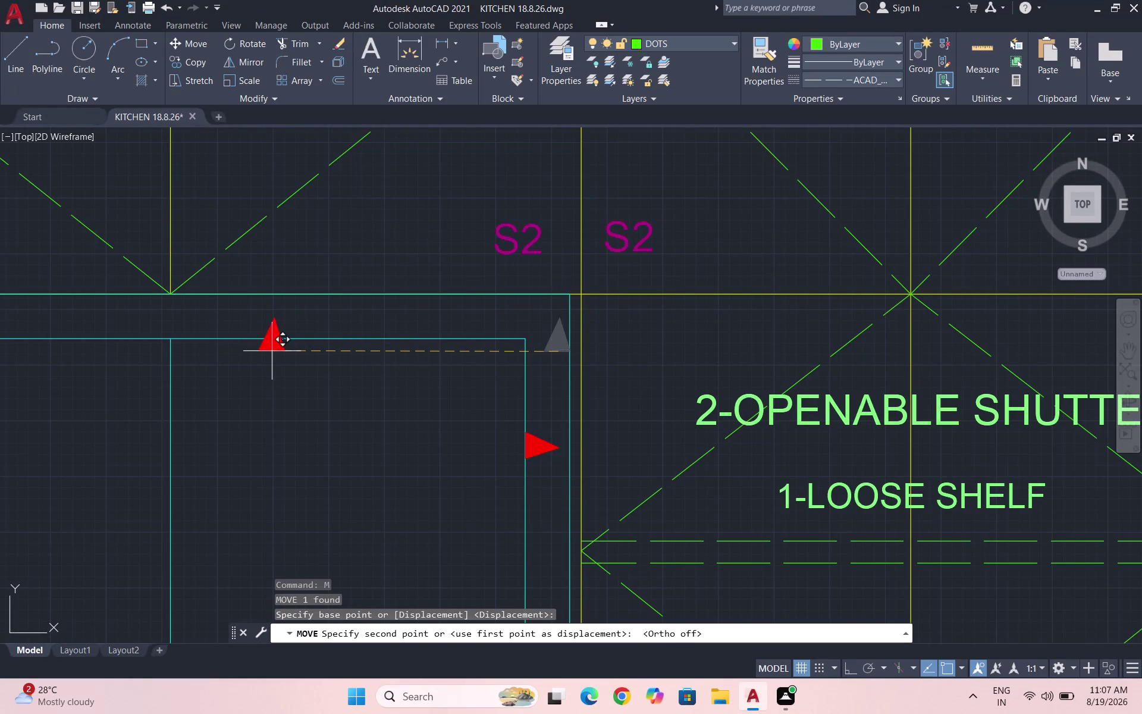
Set the red triangle onto the opening's top edge and save the drawing.
scroll(up, 3)
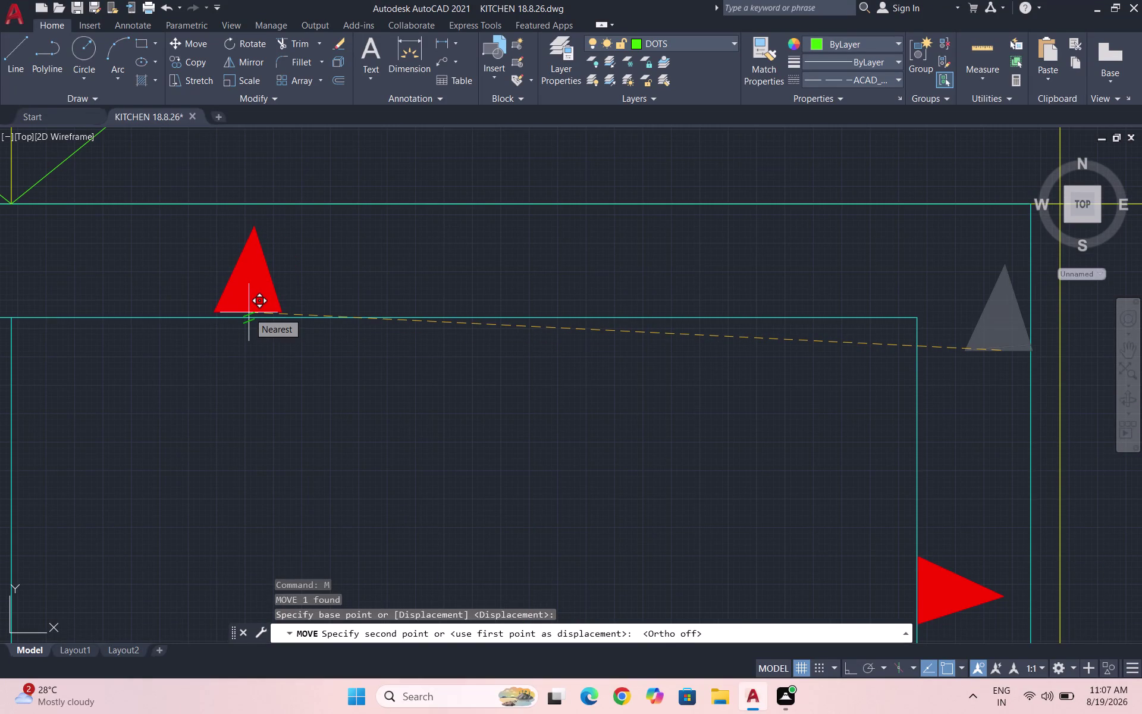
click(249, 312)
scroll(down, 3)
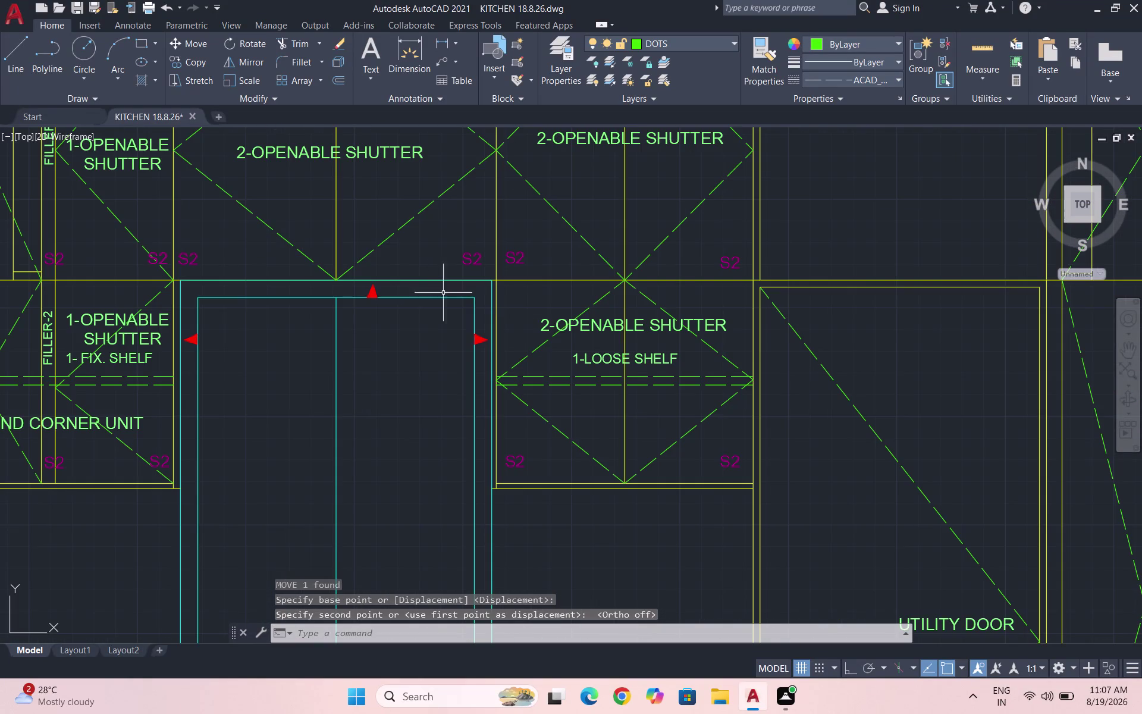
key(Escape)
key(ctrl+s)
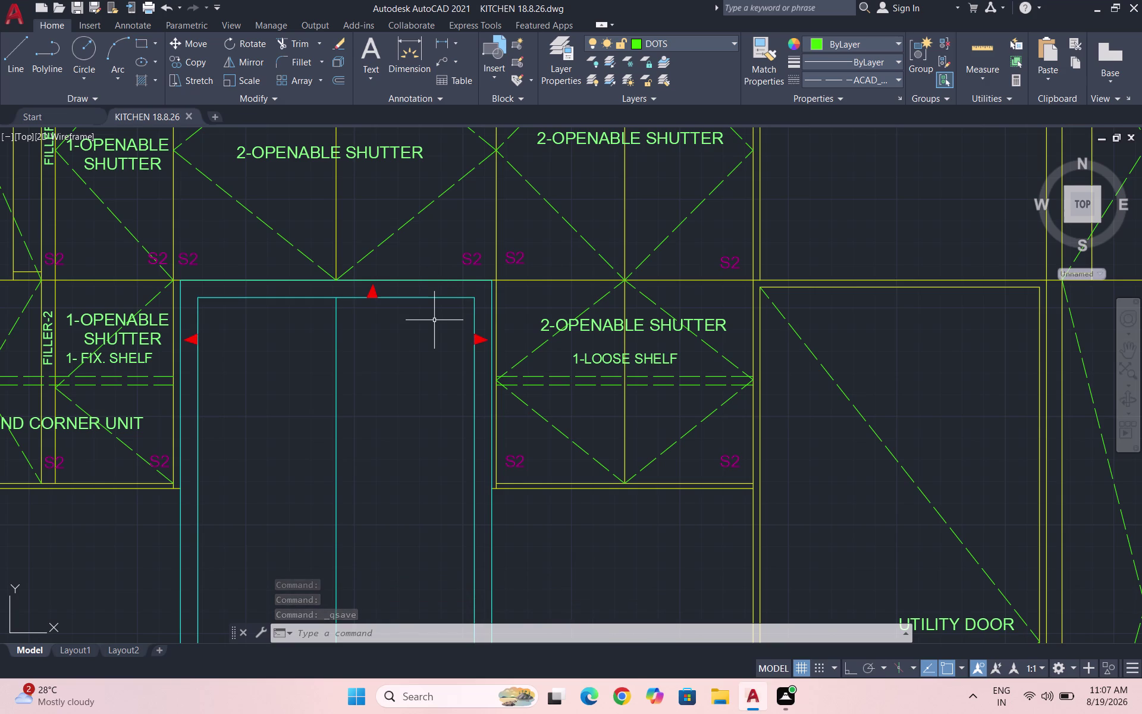
Copy the side triangle onto the upper and lower shutters' right edges.
scroll(up, 3)
scroll(up, 3)
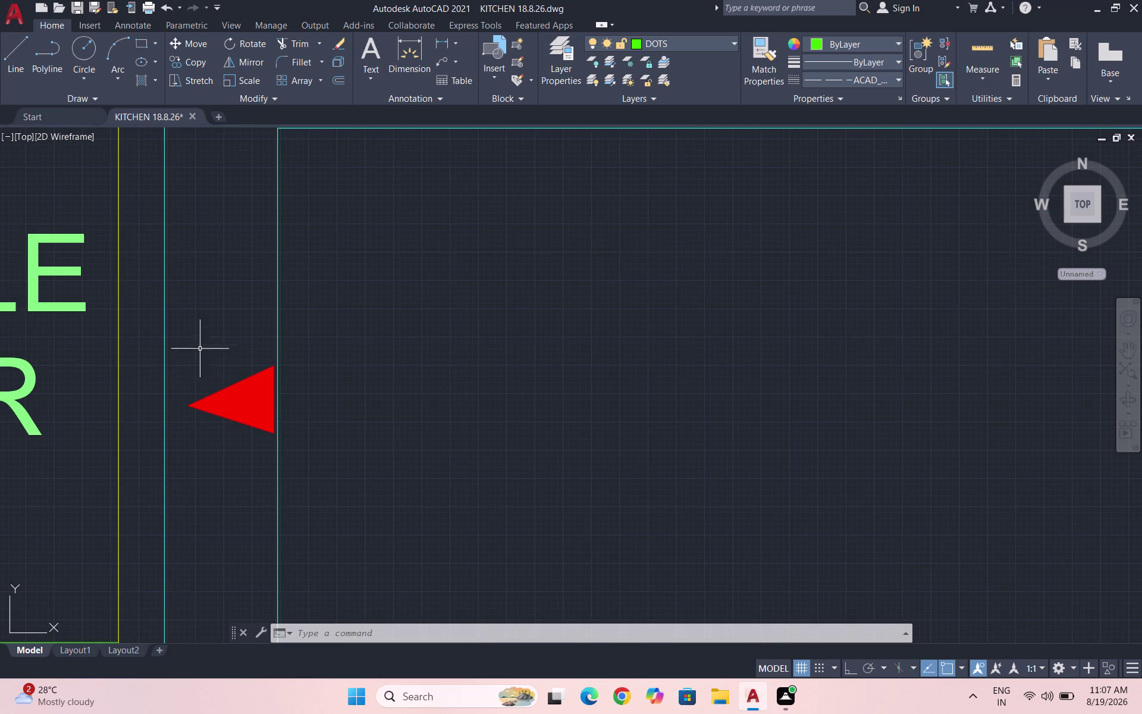
drag(258, 453, 242, 440)
click(232, 331)
text(CO)
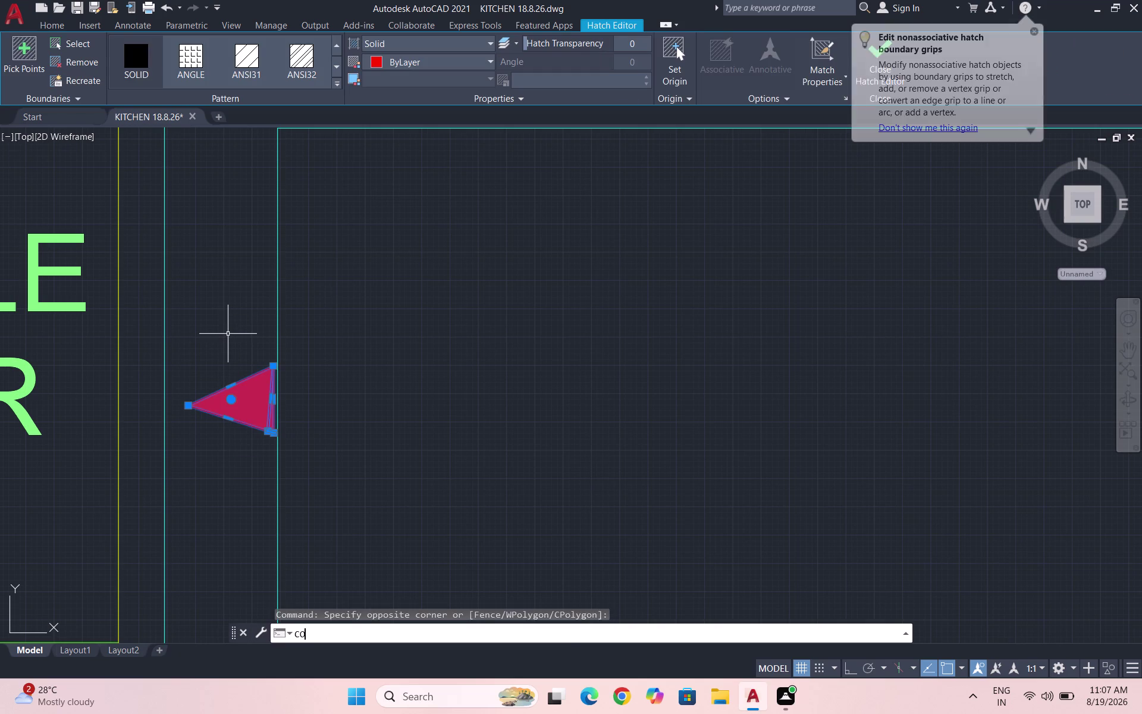
key(Return)
click(262, 370)
scroll(down, 3)
scroll(down, 3)
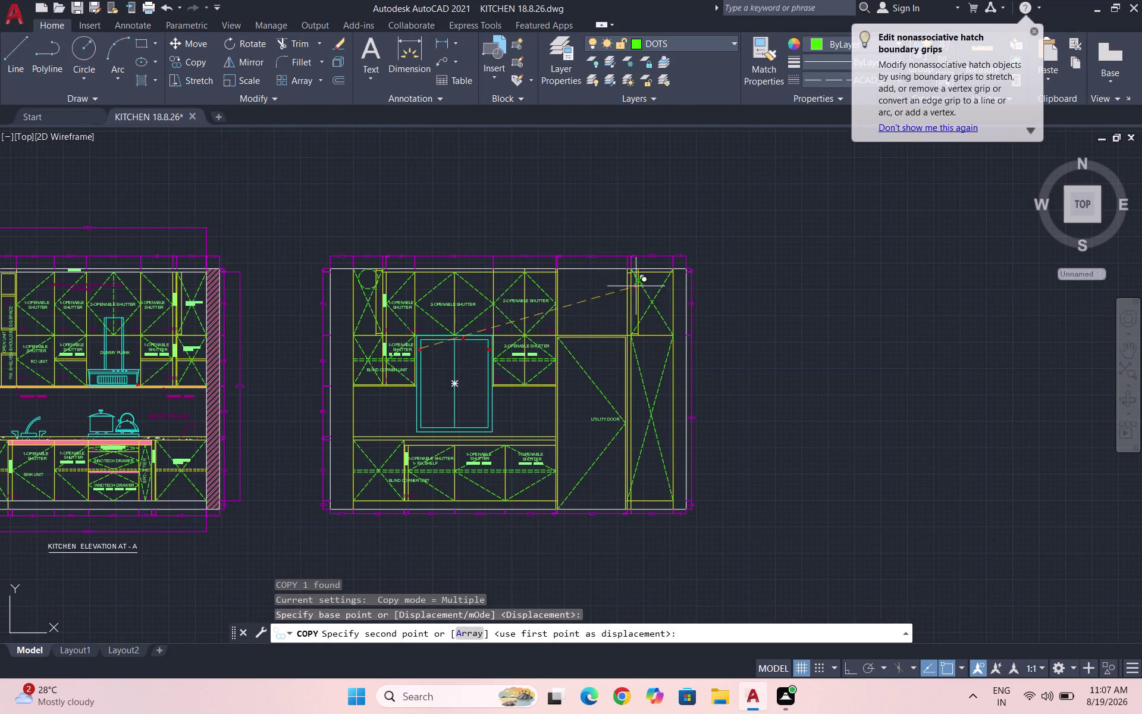
scroll(up, 3)
scroll(up, 3)
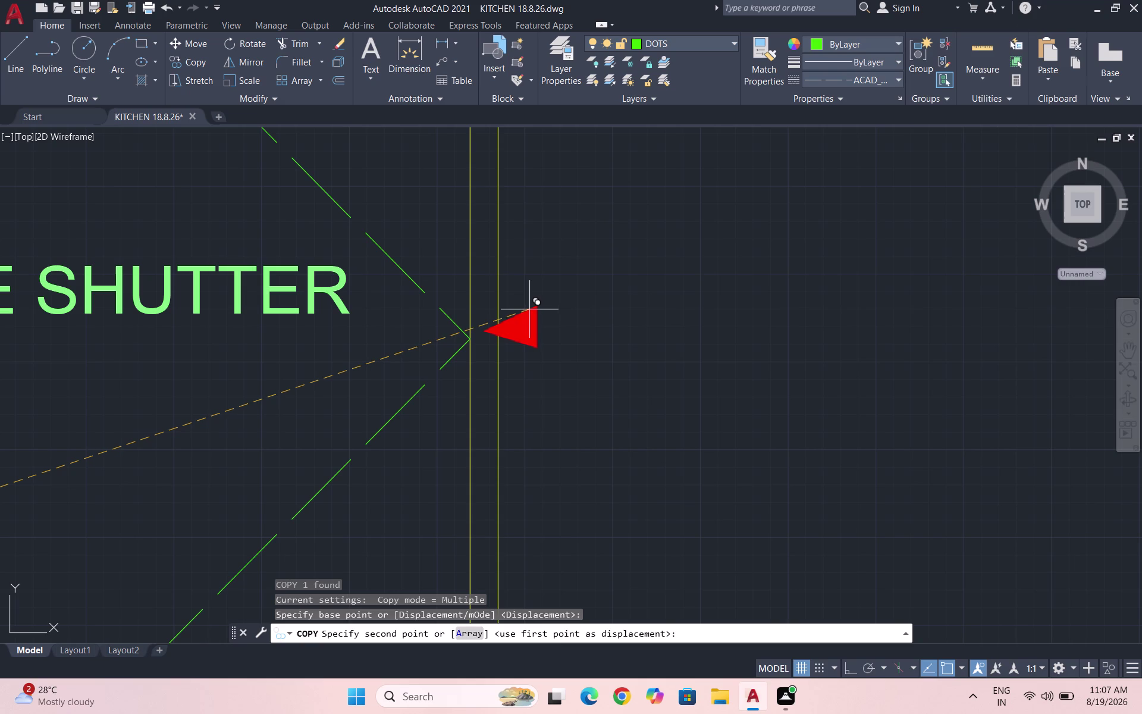
scroll(up, 3)
scroll(down, 3)
scroll(down, 3)
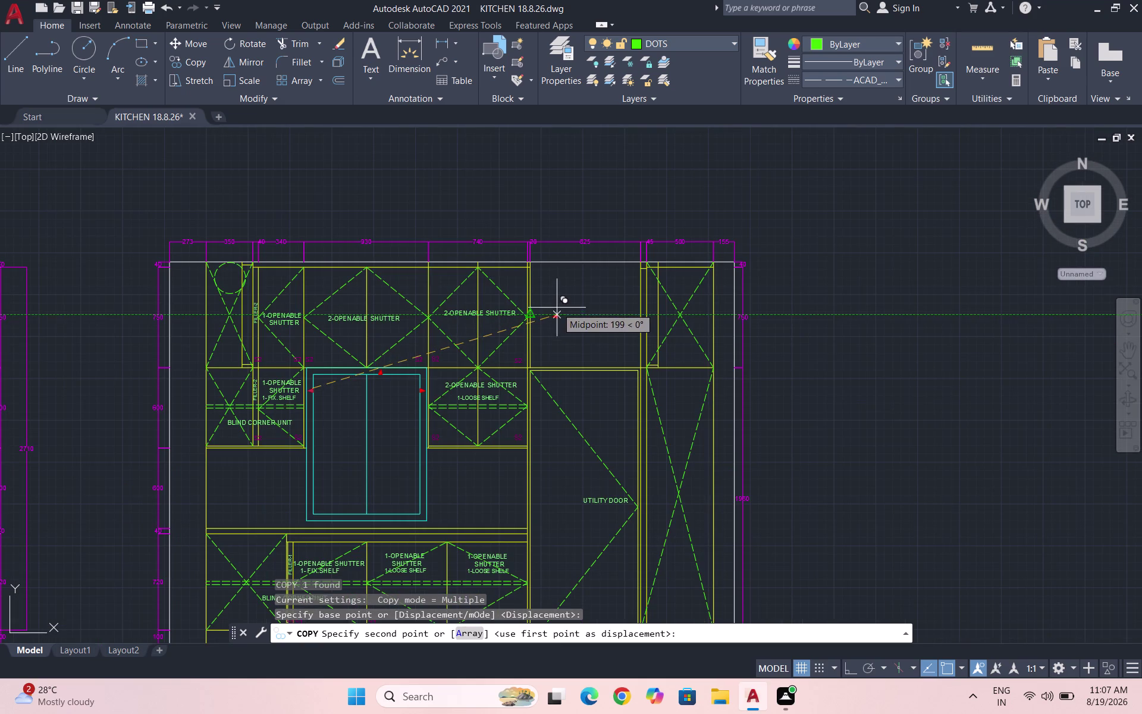
scroll(up, 3)
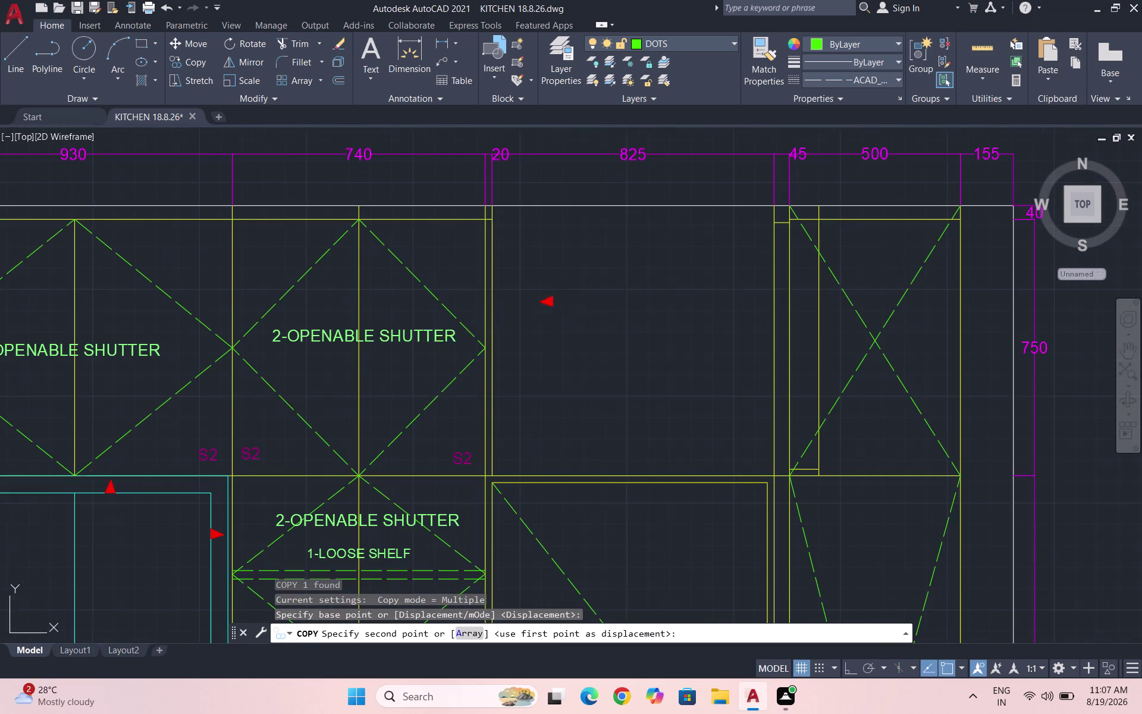
scroll(up, 3)
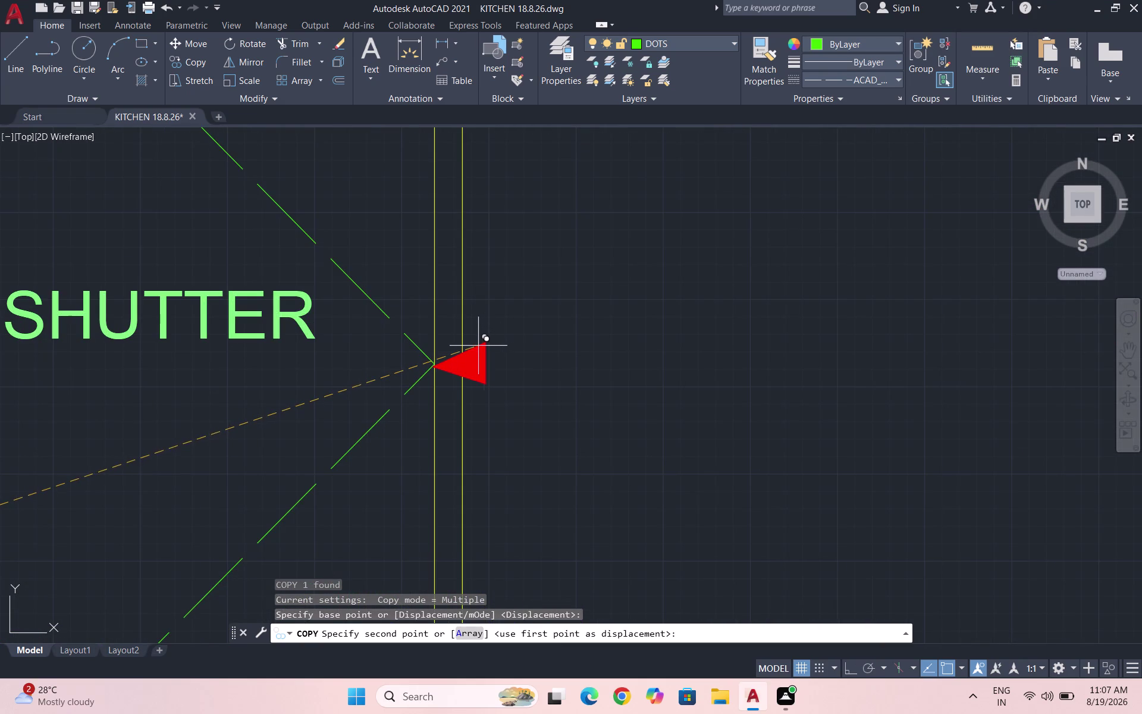
click(481, 343)
scroll(down, 3)
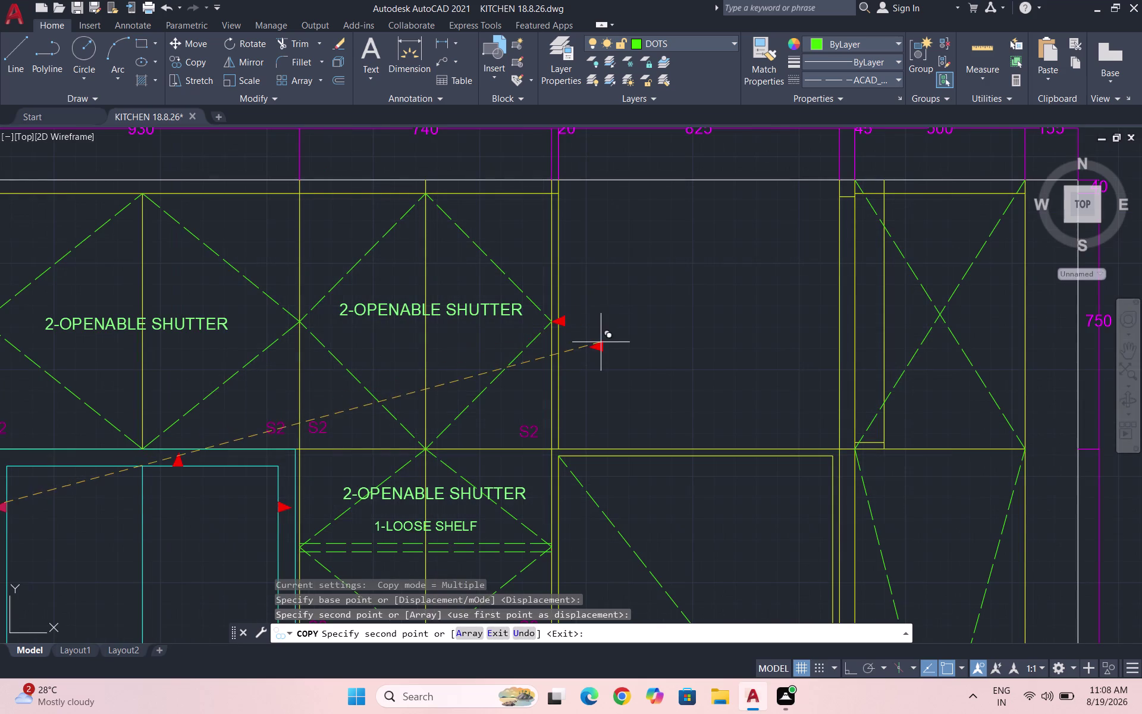
scroll(down, 3)
scroll(down, 3)
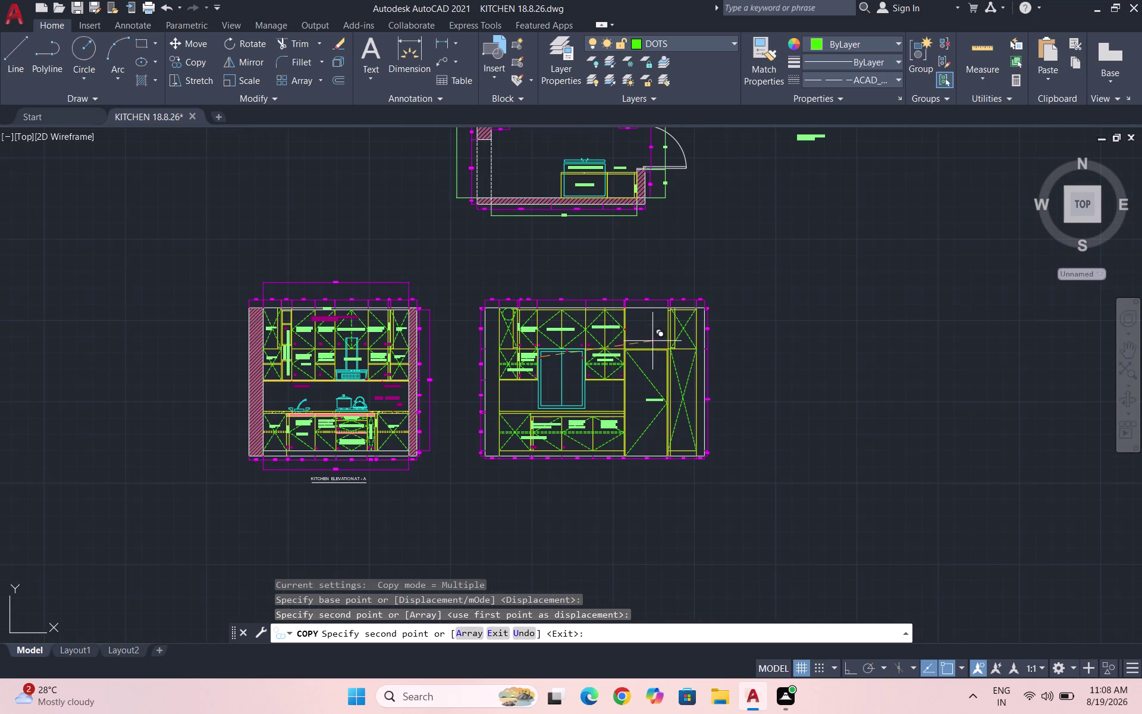
scroll(up, 3)
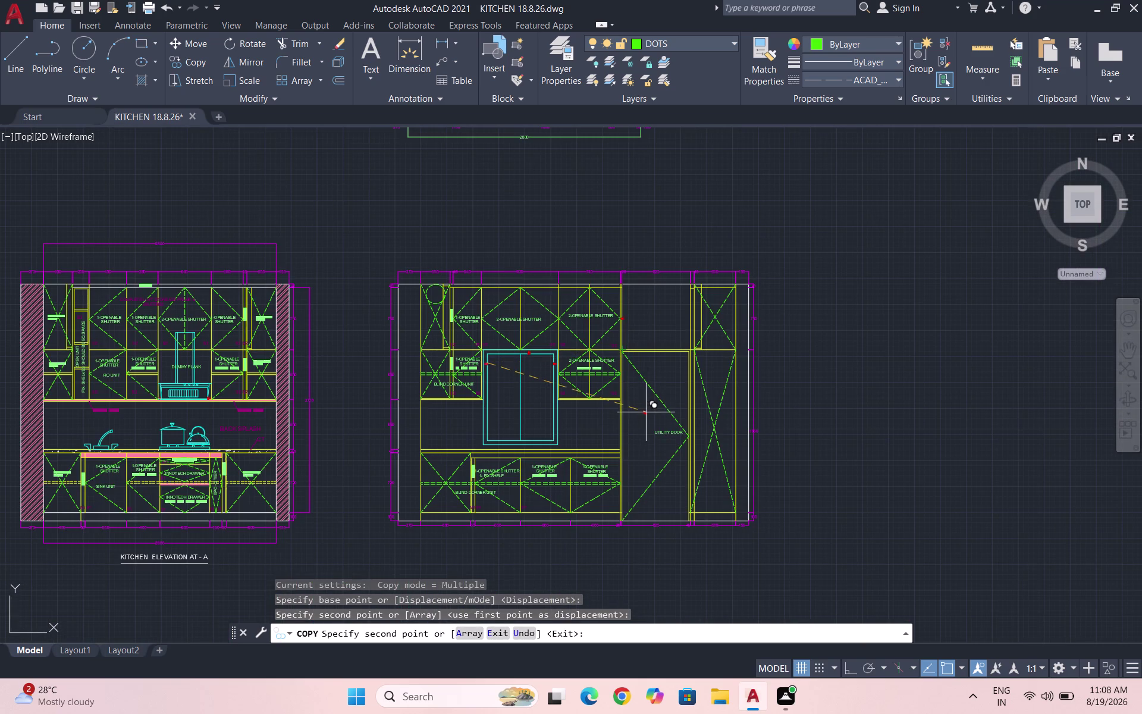
scroll(up, 3)
scroll(up, 3)
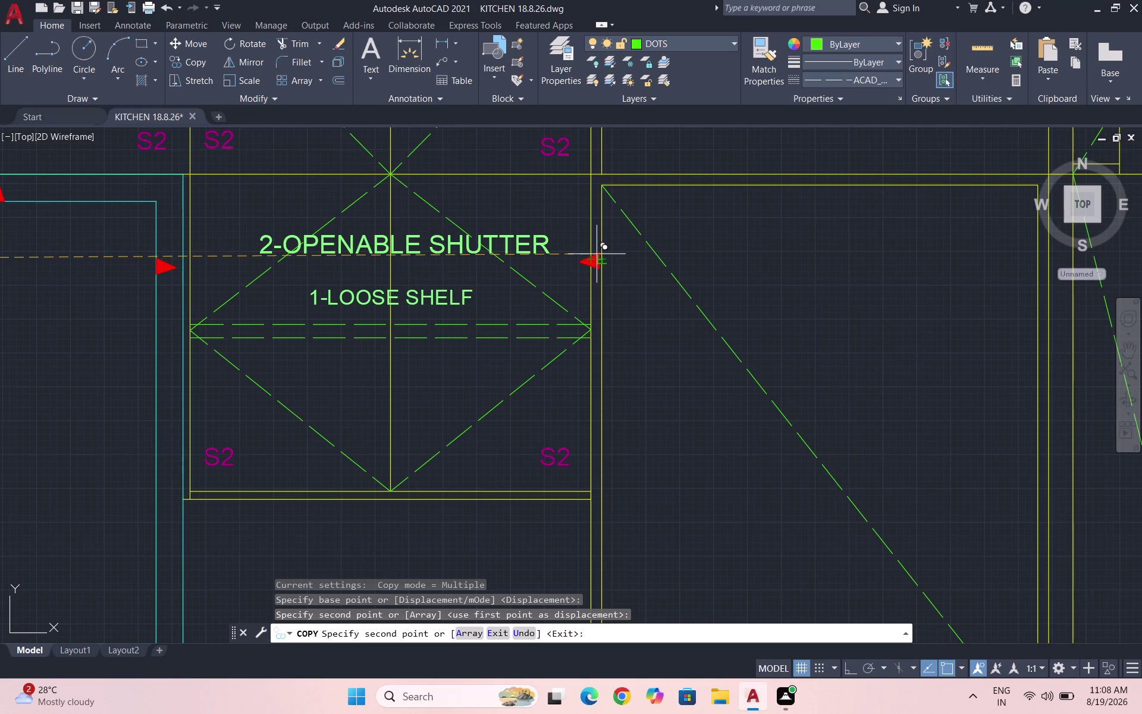
scroll(up, 3)
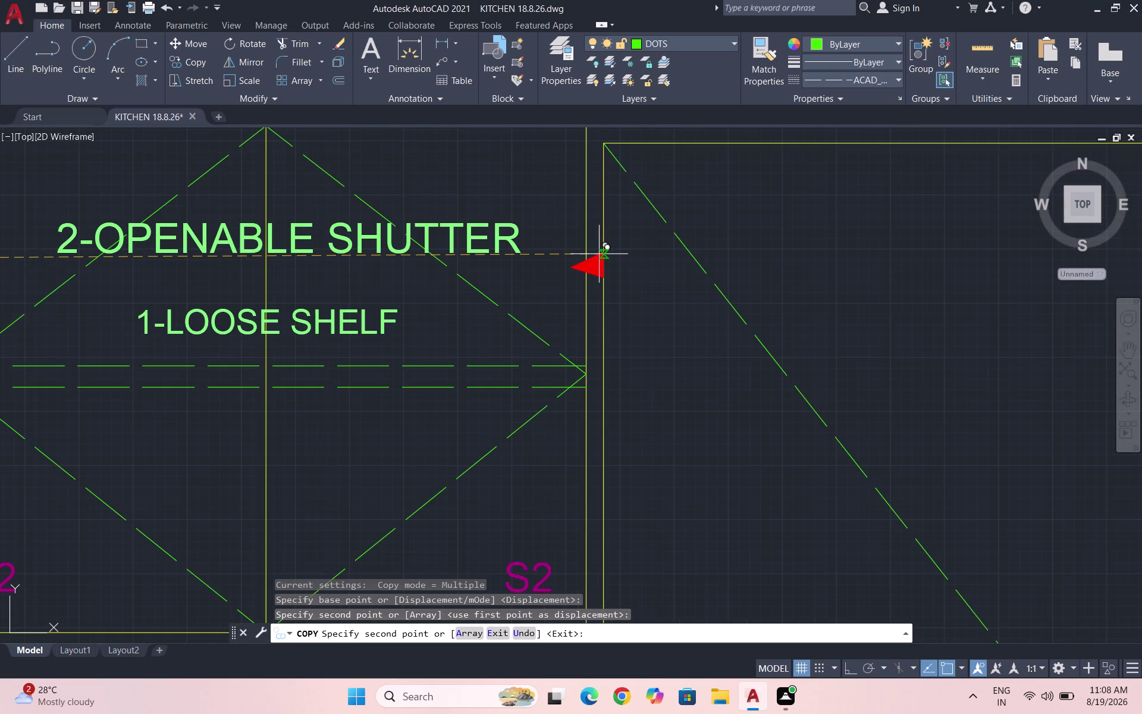
click(599, 254)
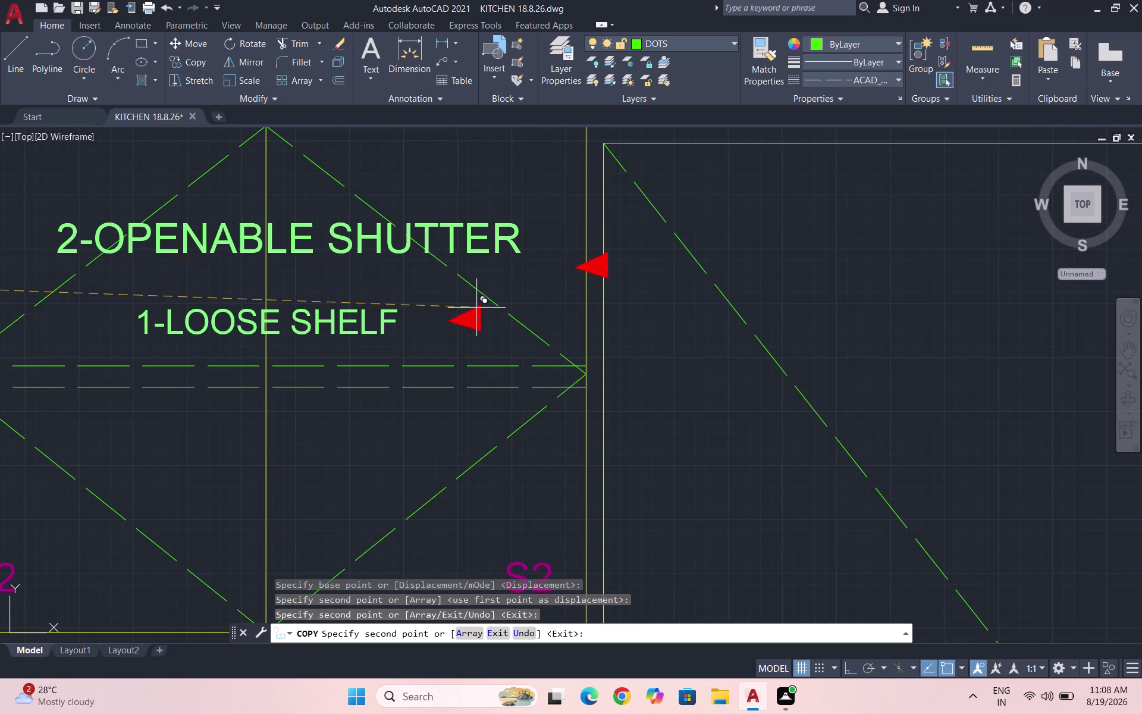
key(Escape)
Move the newly placed triangle closer to the cabinet edge.
scroll(up, 3)
drag(521, 293, 512, 293)
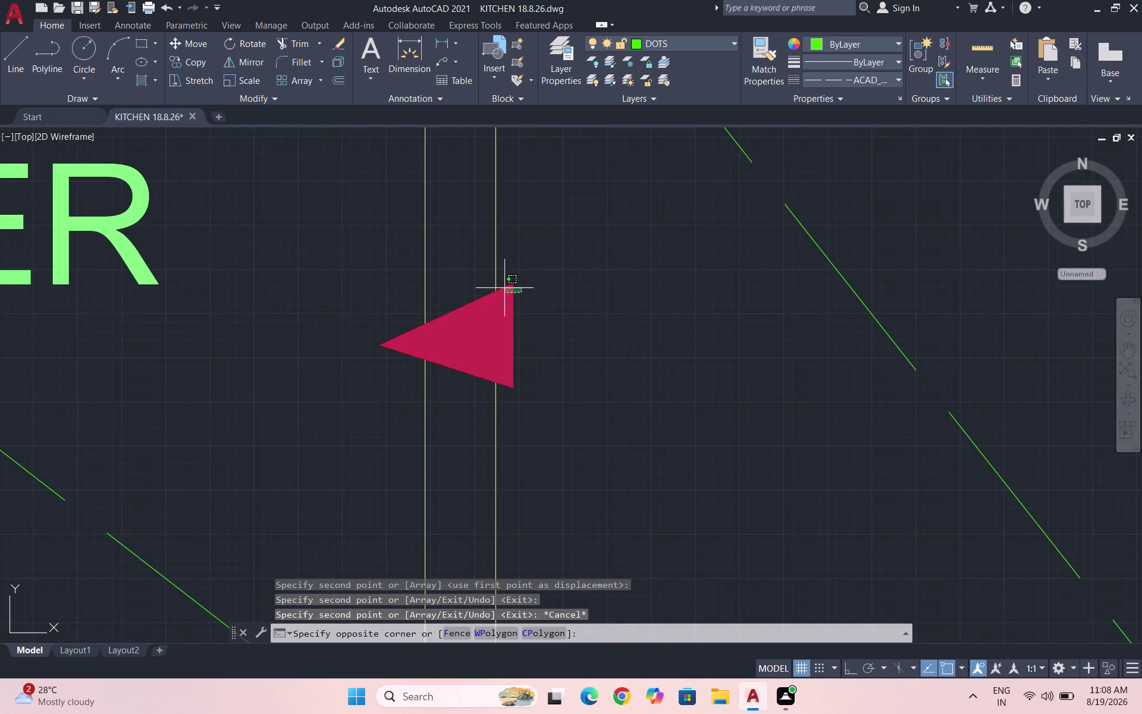
click(503, 286)
key(m)
key(Return)
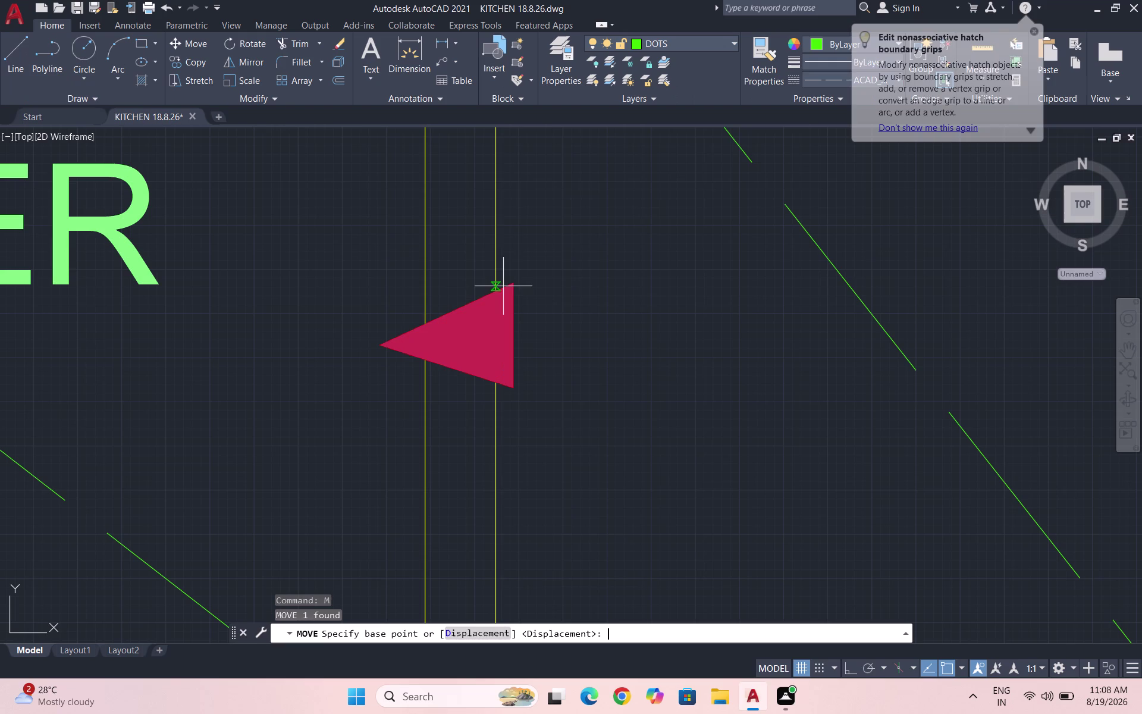
click(516, 283)
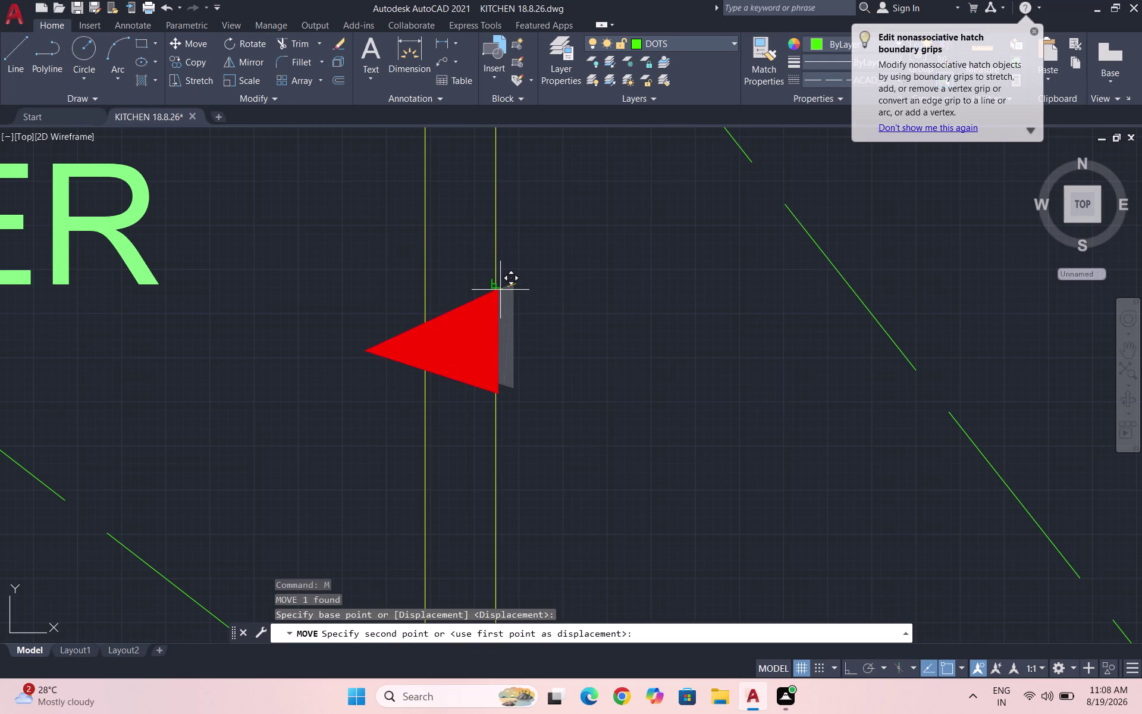
click(496, 288)
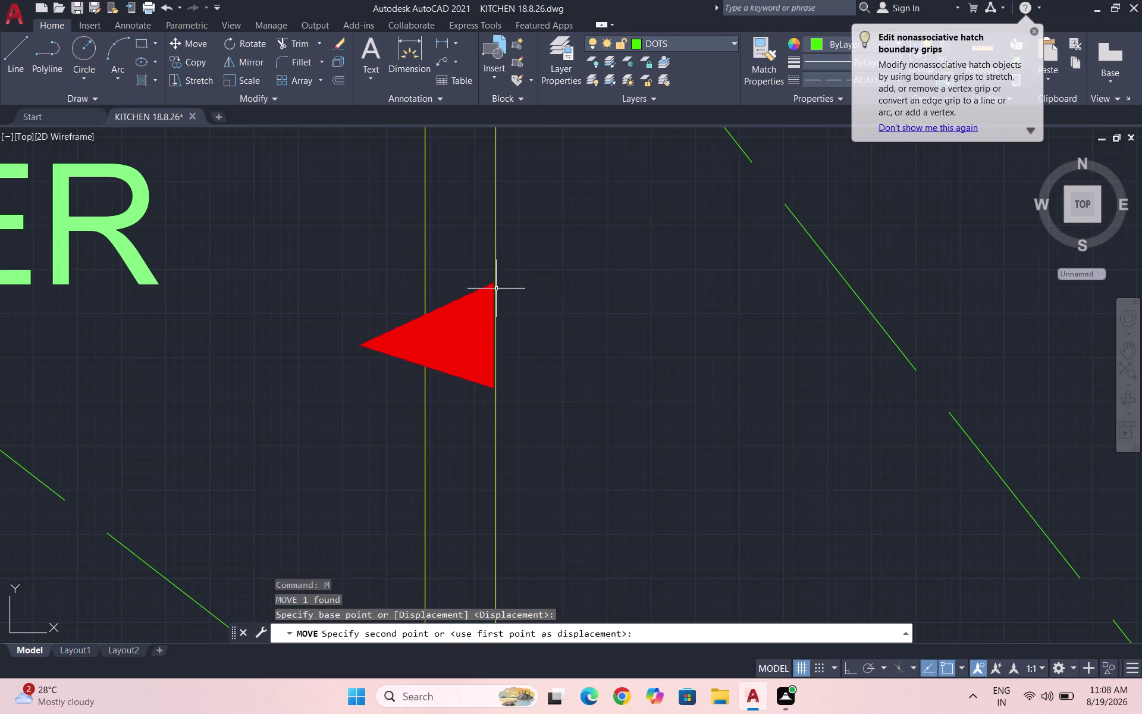
Snap the triangle flush onto the cabinet edge and save the drawing.
scroll(down, 3)
scroll(up, 3)
scroll(up, 3)
drag(510, 298, 494, 298)
click(439, 294)
key(m)
key(Return)
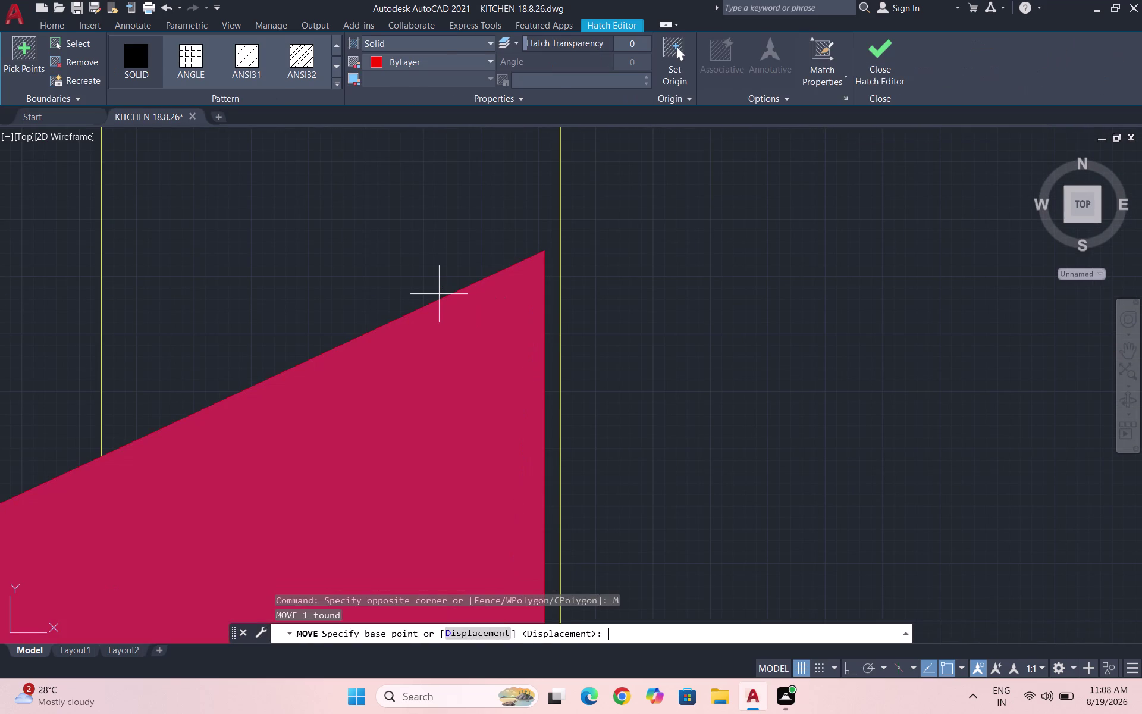
click(542, 251)
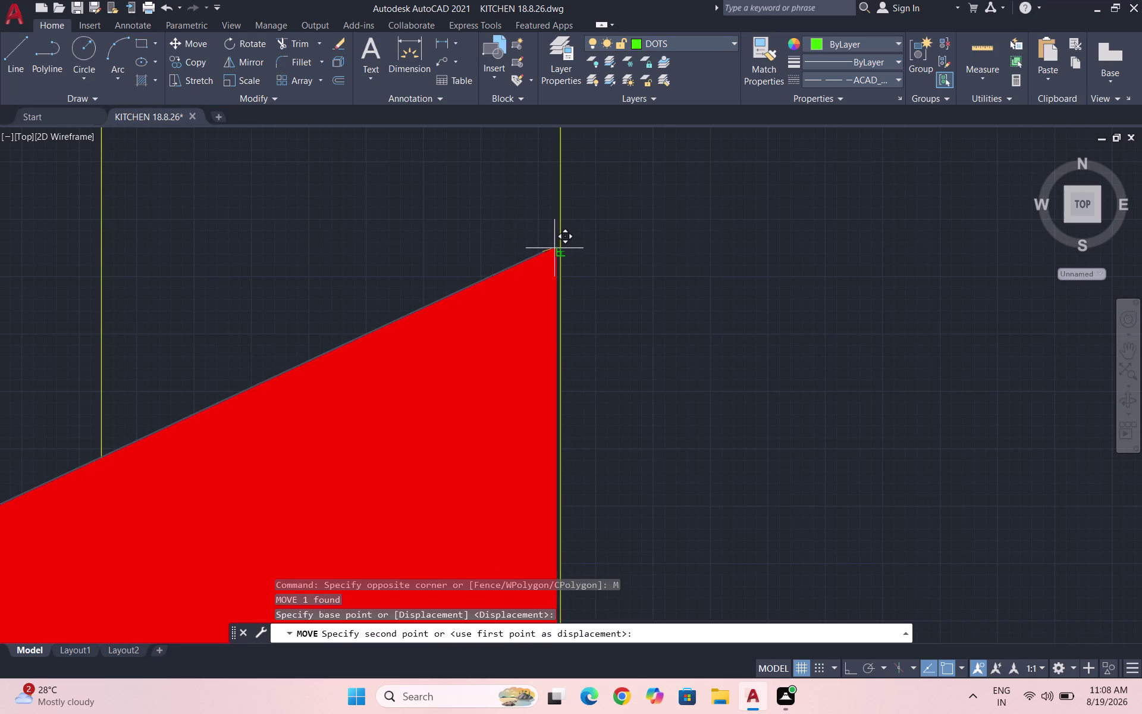
click(558, 248)
scroll(down, 3)
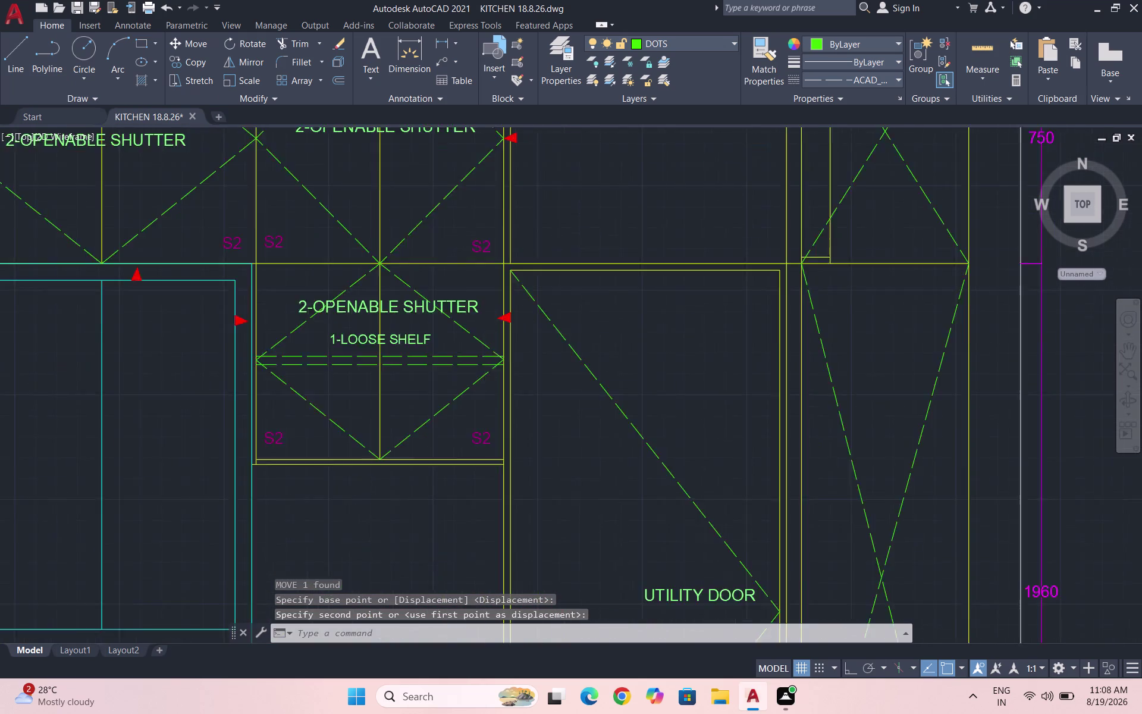
scroll(down, 3)
key(Escape)
key(ctrl+s)
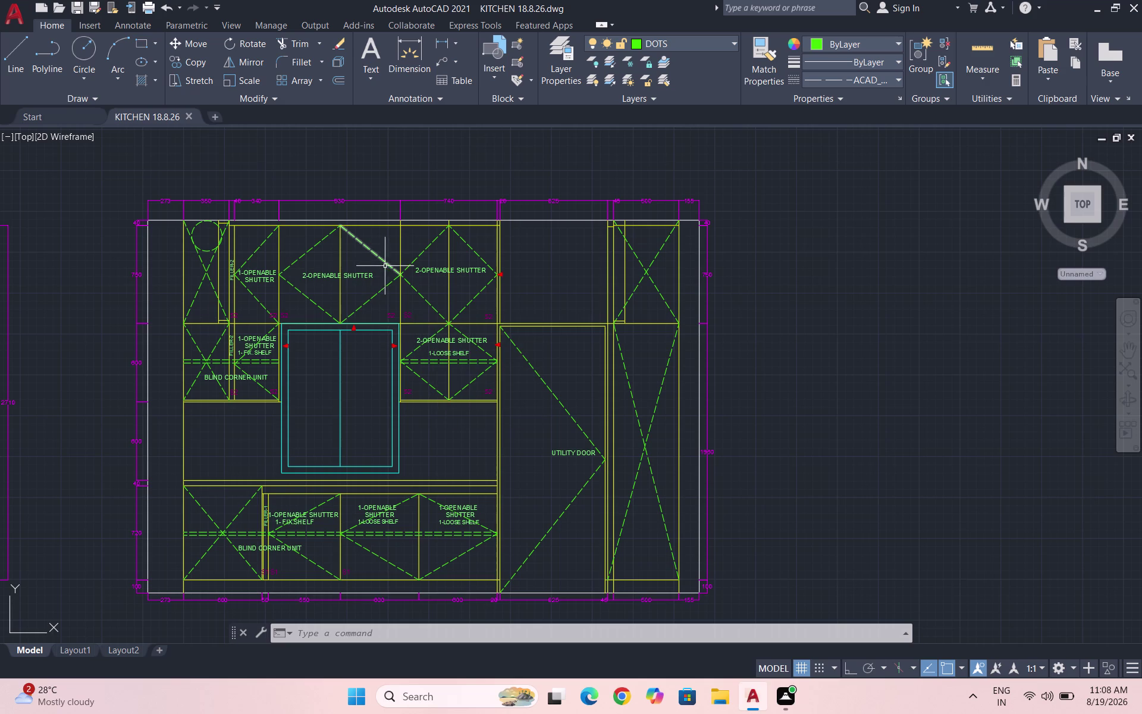
Trim a portion of the upper shutter's top edge line, then end TRIM.
scroll(up, 3)
scroll(down, 3)
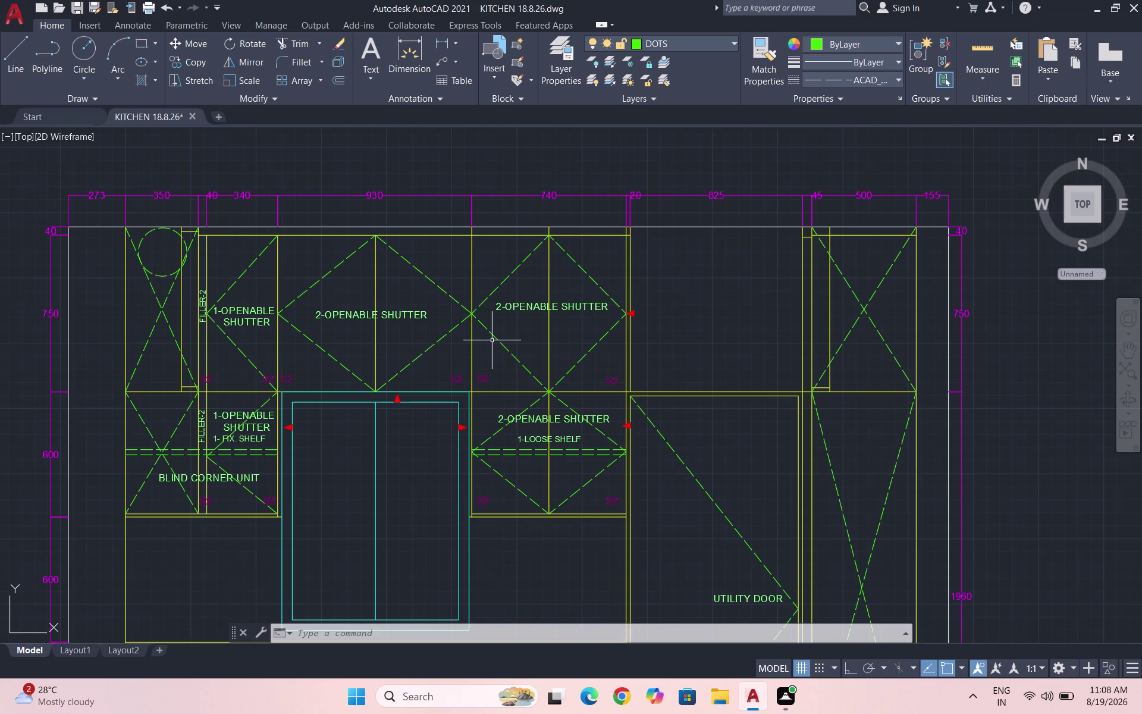
key(t)
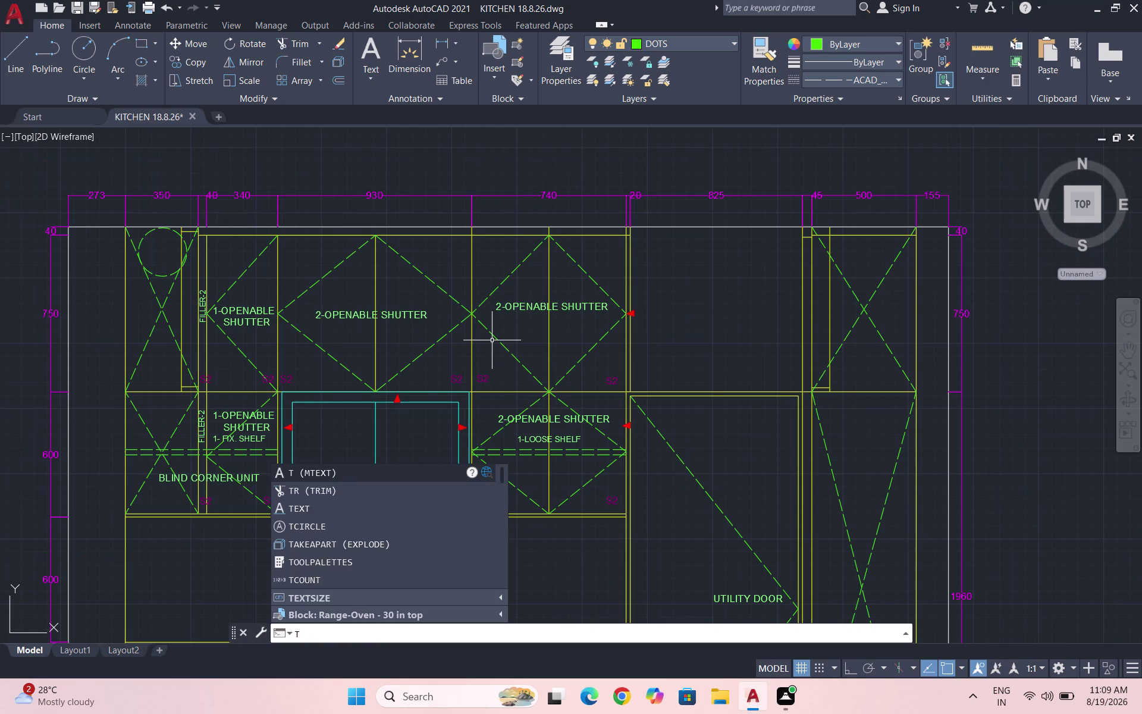
key(r)
key(Return)
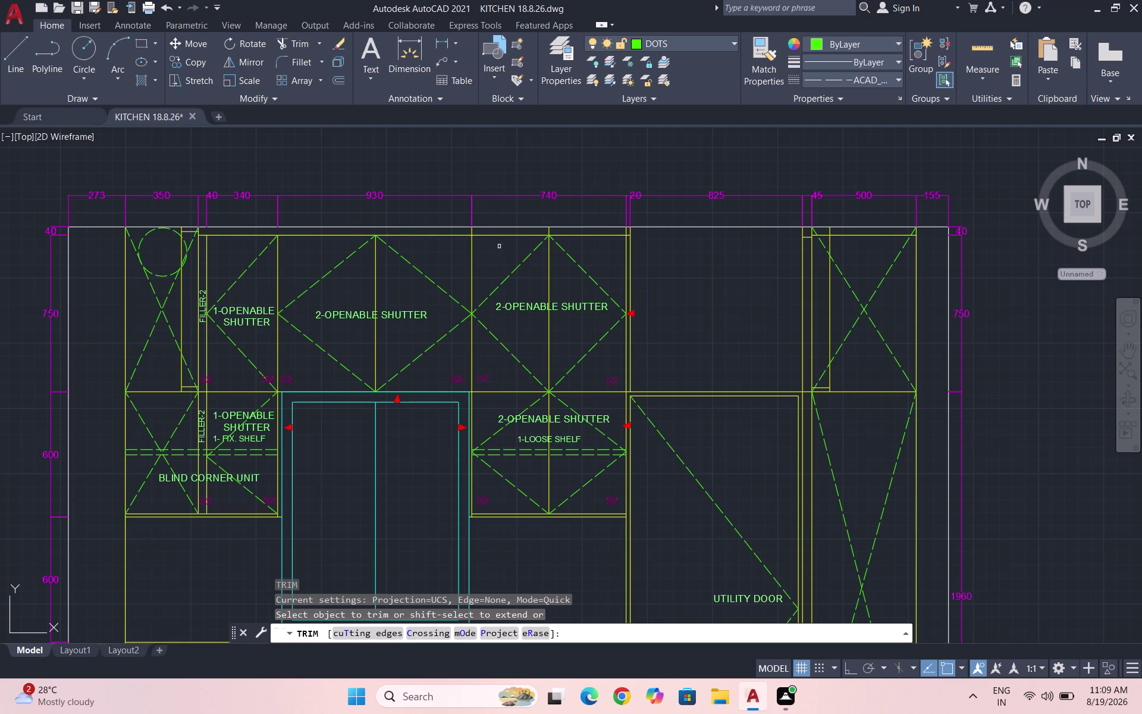
scroll(up, 3)
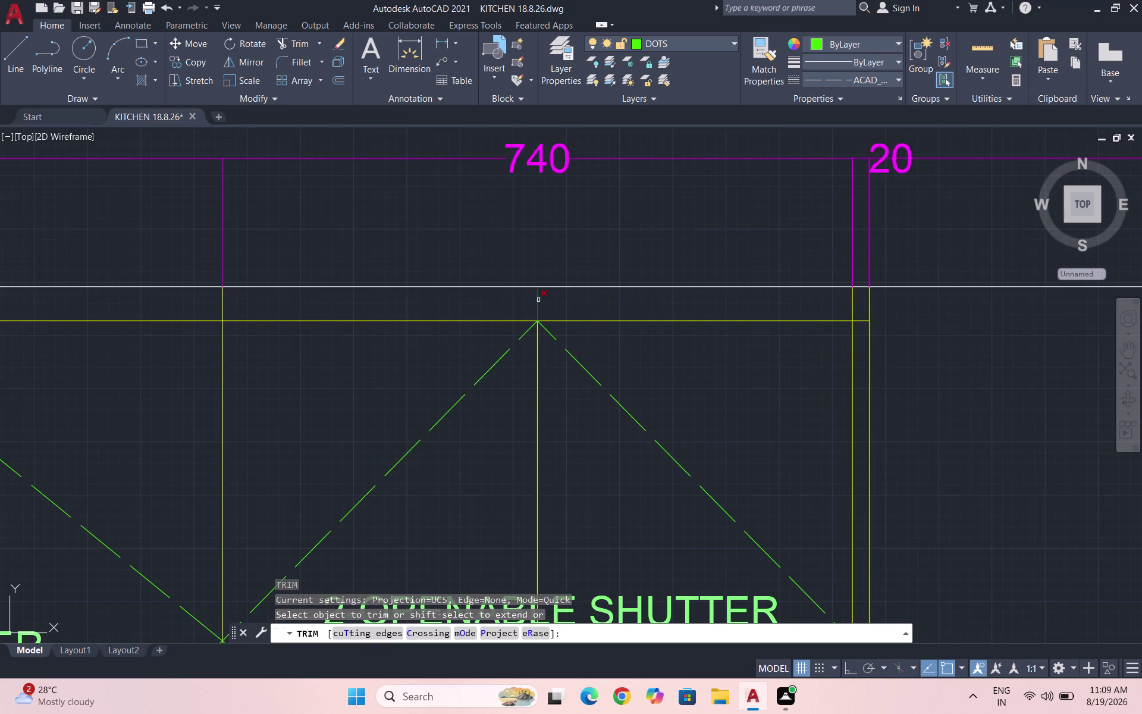
click(537, 300)
scroll(down, 3)
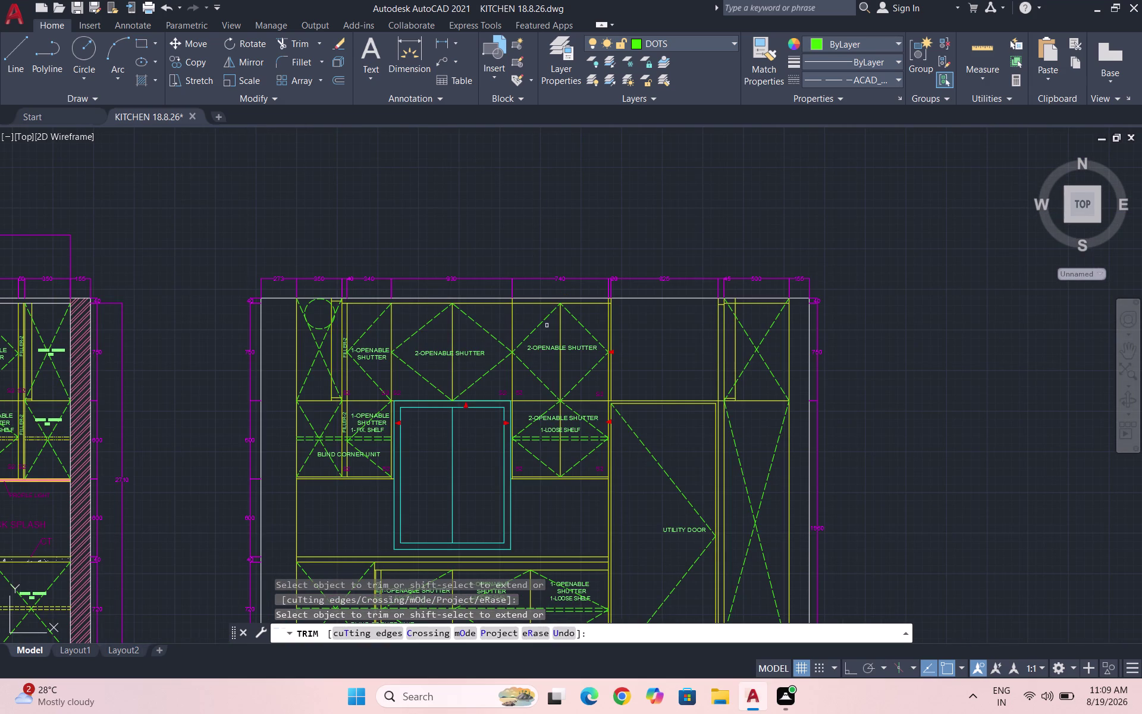
key(Escape)
scroll(up, 3)
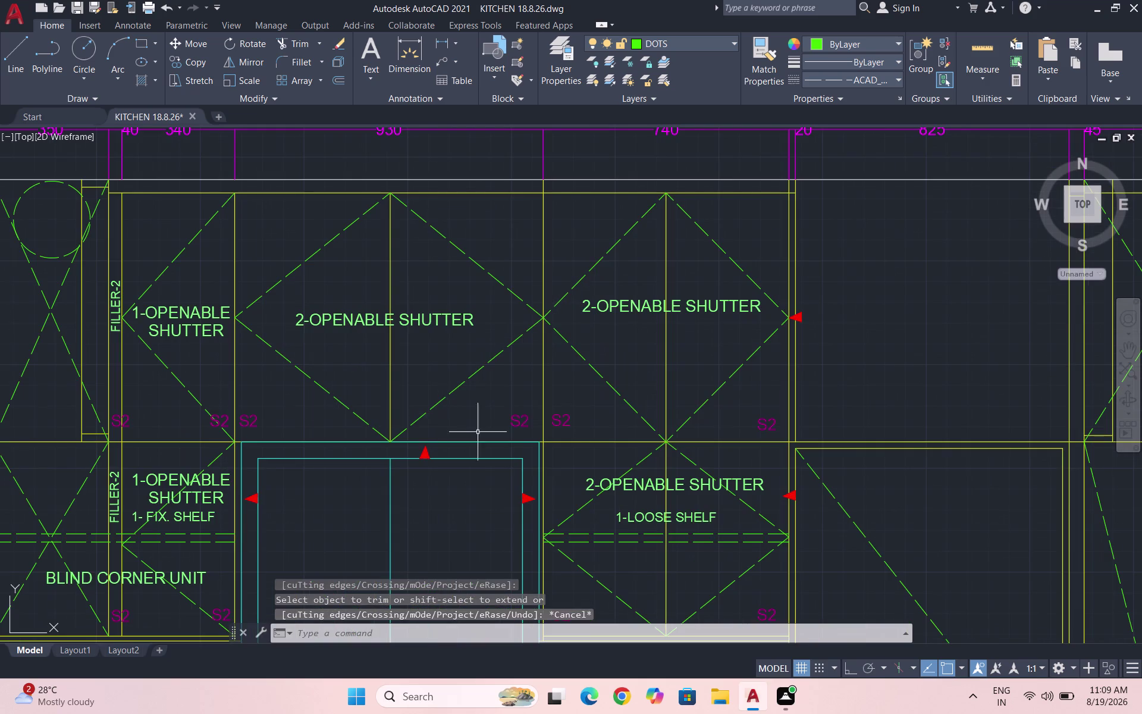
Copy the S2 marker onto the top filler strip and move it into position.
click(515, 419)
text(CO)
key(Return)
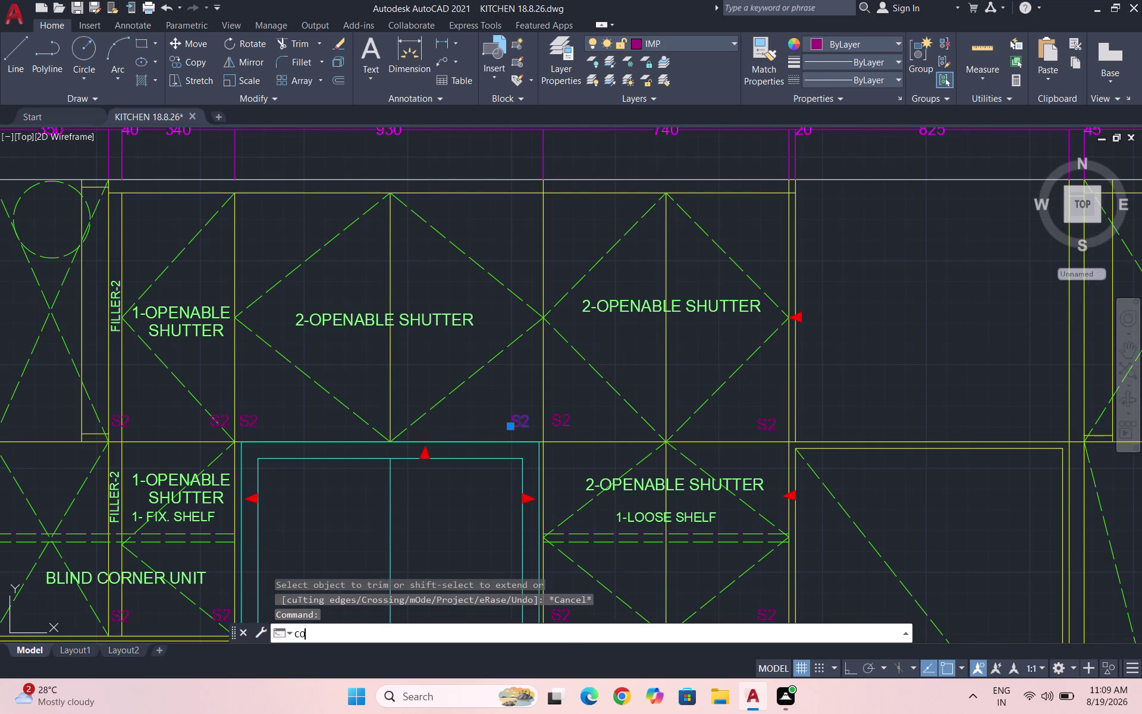
click(515, 419)
scroll(down, 3)
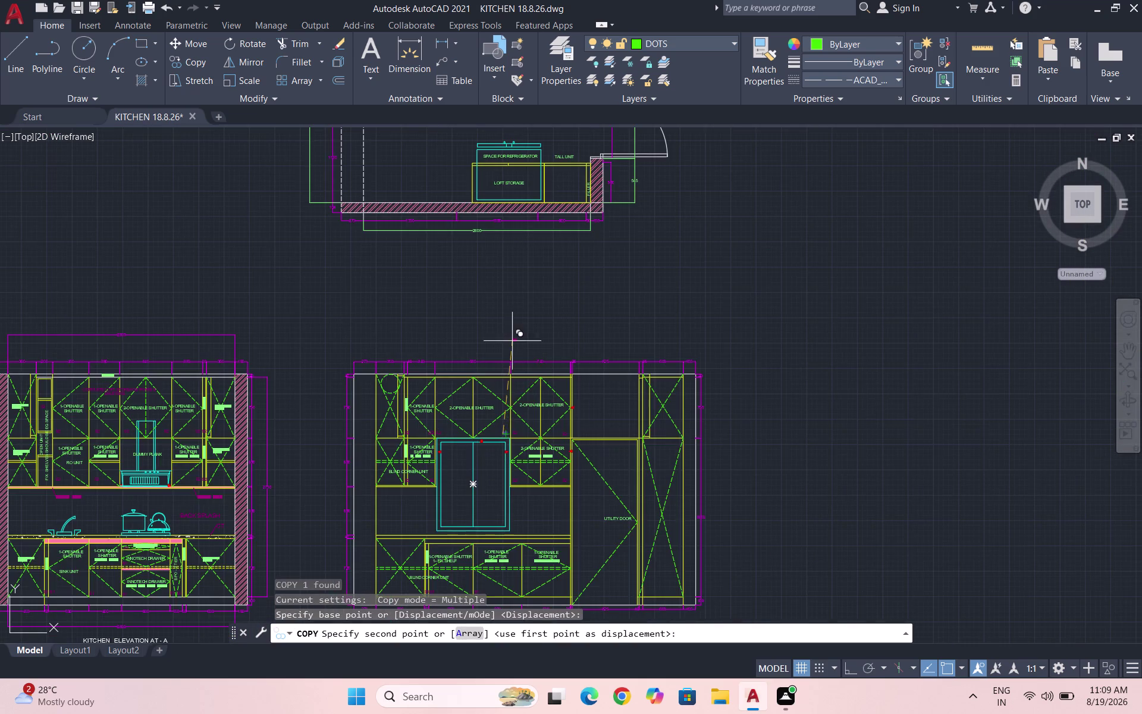
scroll(up, 3)
scroll(up, 3)
scroll(up, 3)
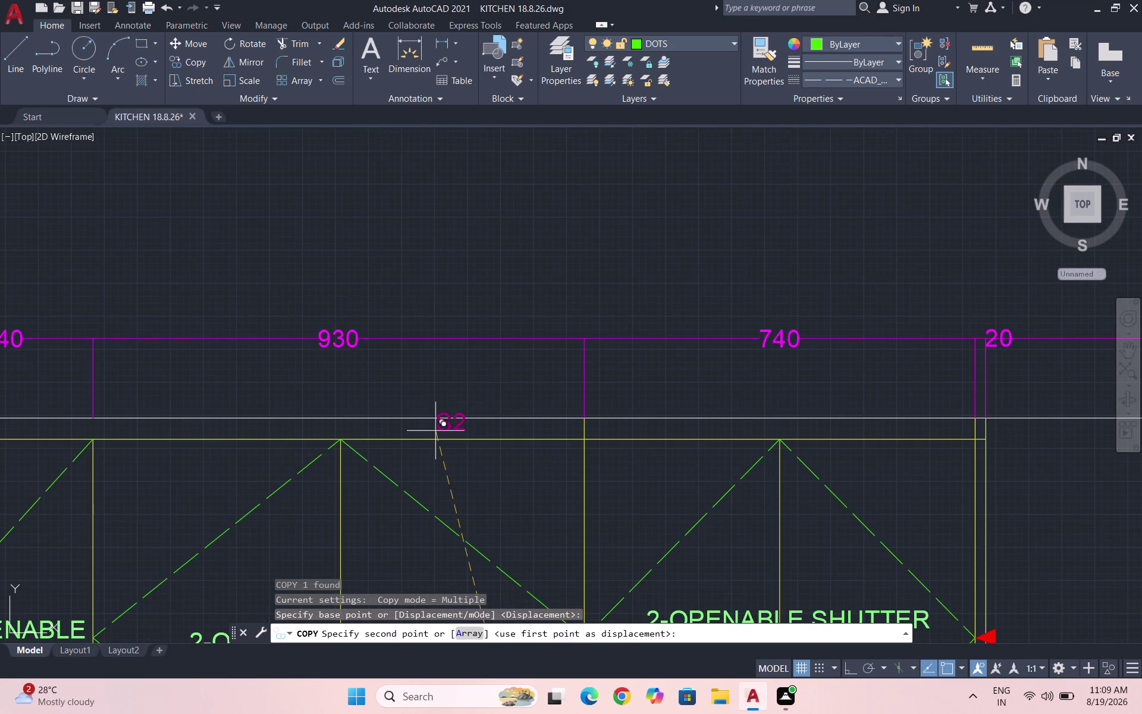
scroll(up, 3)
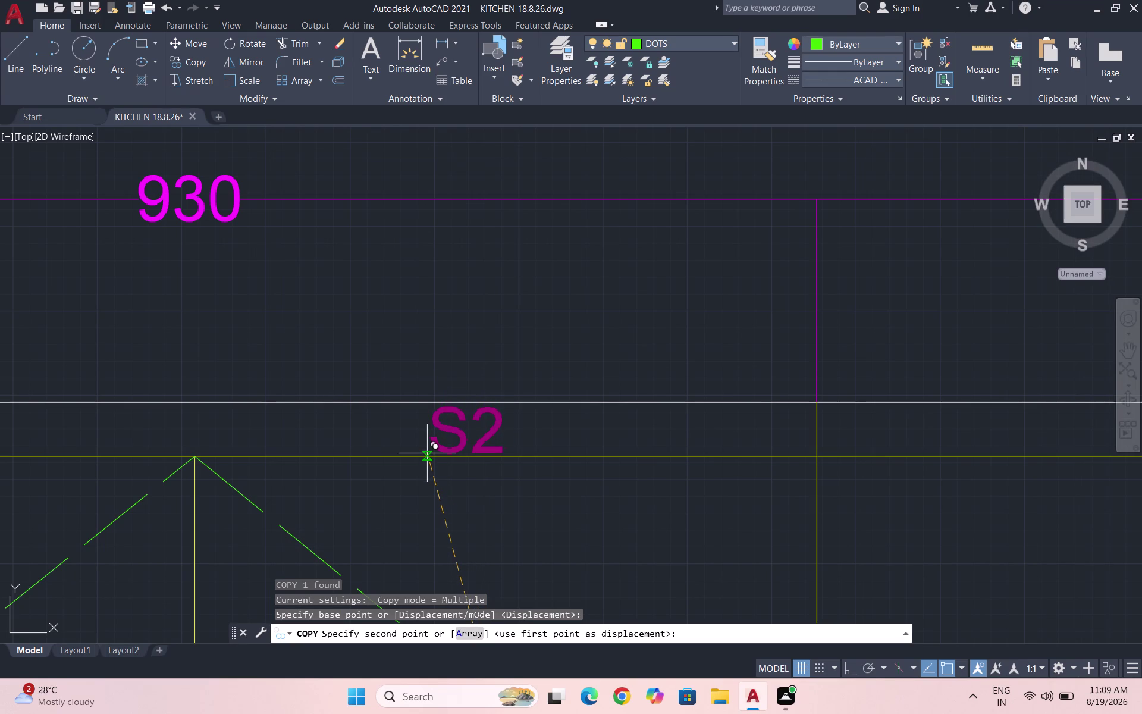
click(427, 453)
key(Escape)
drag(501, 426, 471, 420)
click(428, 412)
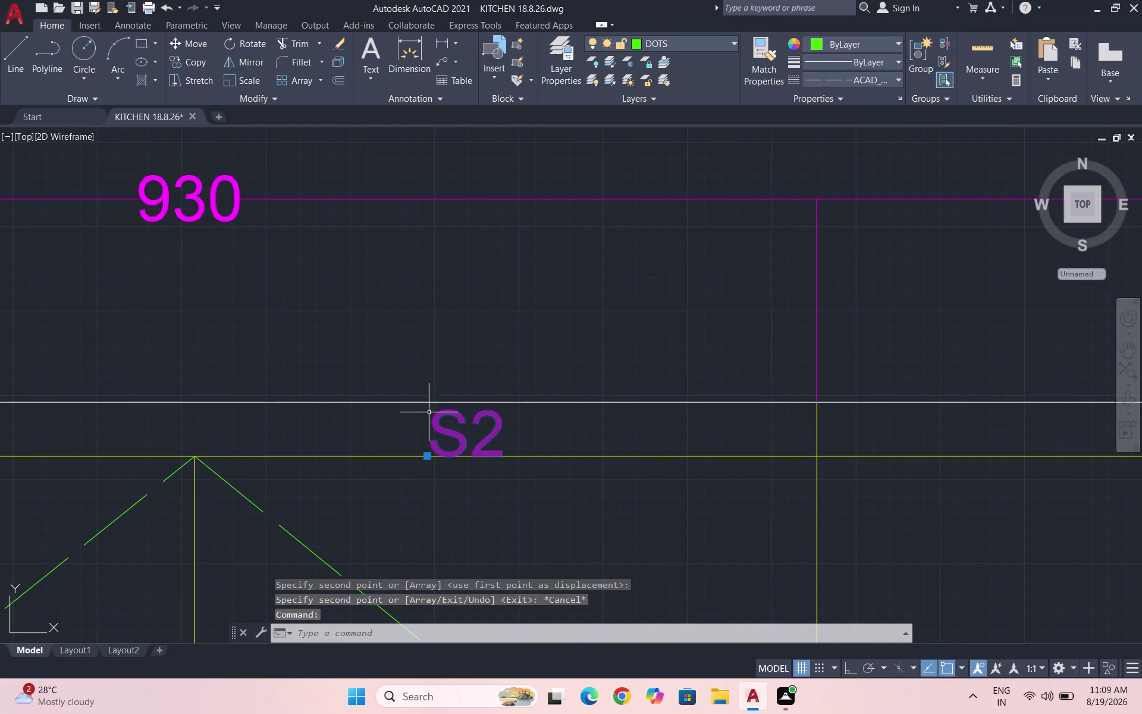
key(m)
key(Return)
scroll(up, 3)
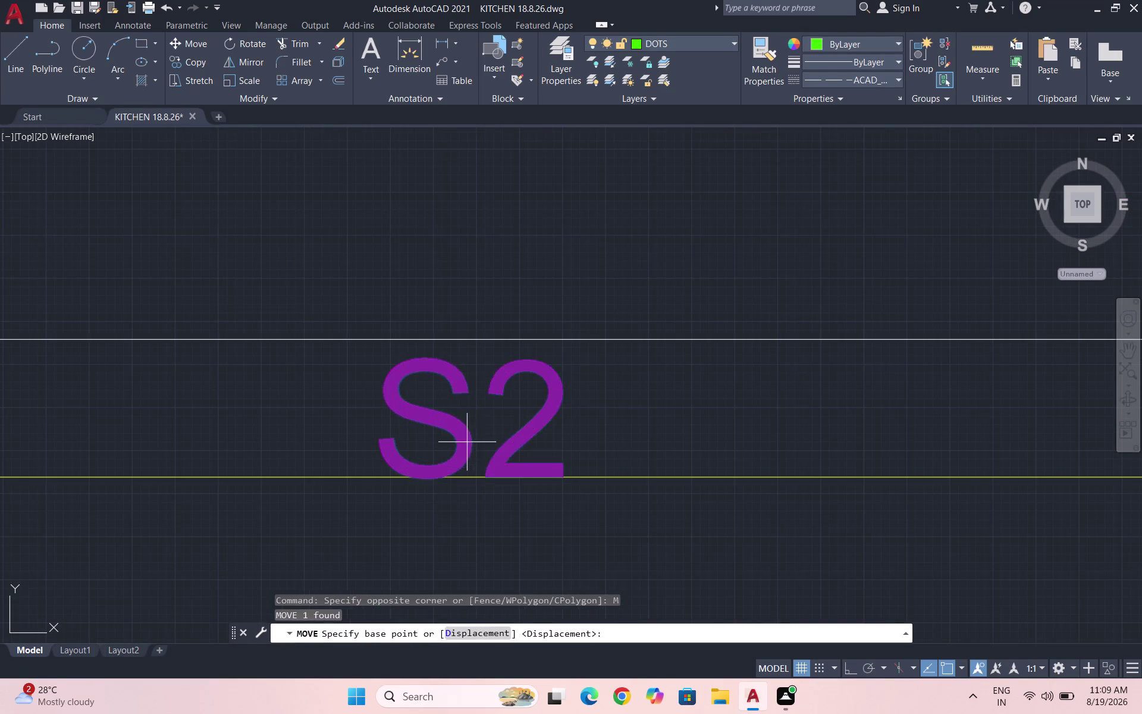
click(478, 444)
click(476, 430)
scroll(down, 3)
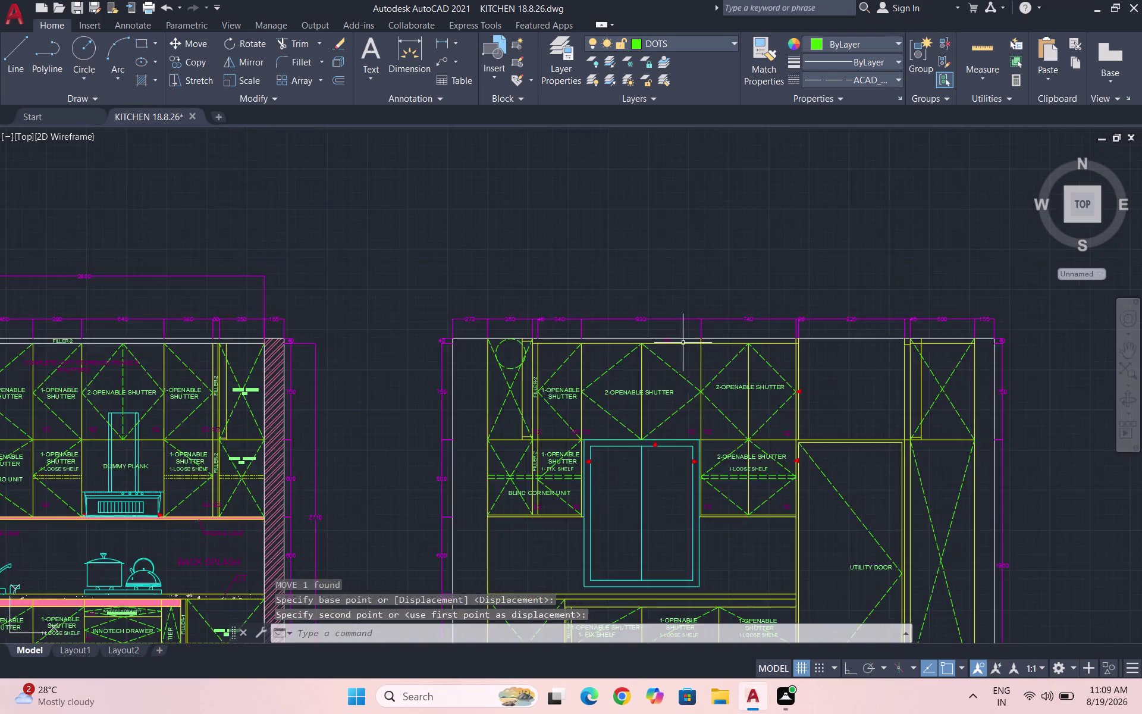
scroll(down, 3)
scroll(up, 3)
scroll(up, 3)
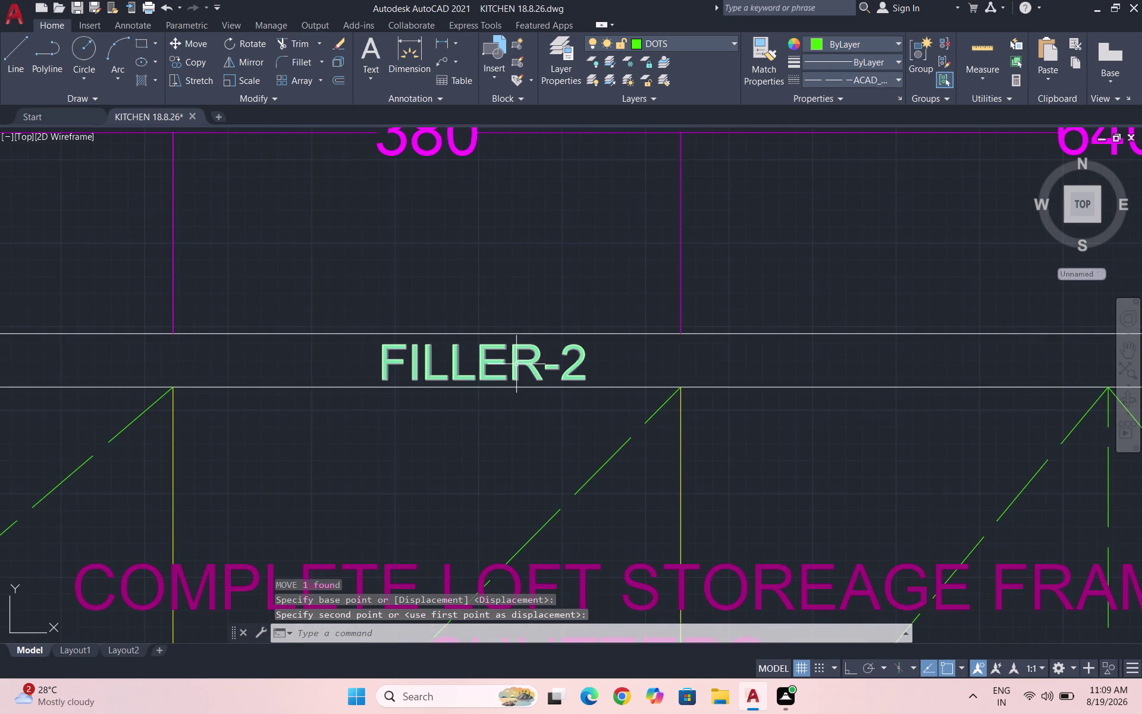
Copy the FILLER-2 label onto the top filler strip.
click(516, 364)
text(CO)
key(Return)
click(516, 363)
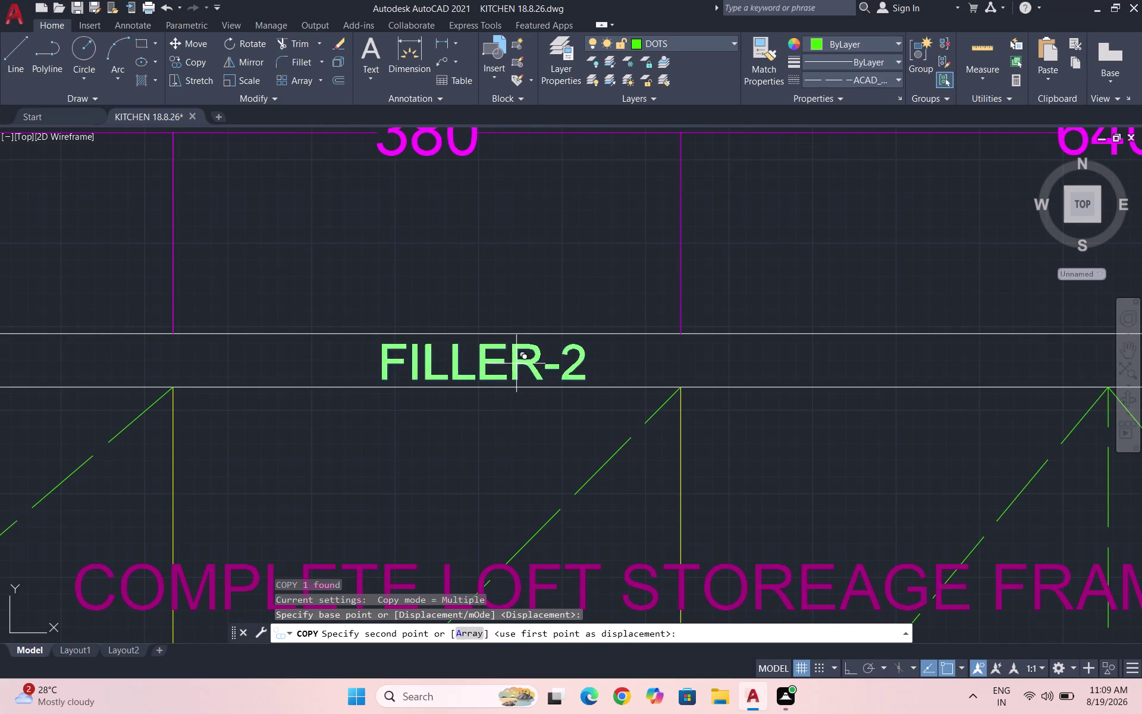
scroll(down, 3)
scroll(down, 3)
scroll(up, 3)
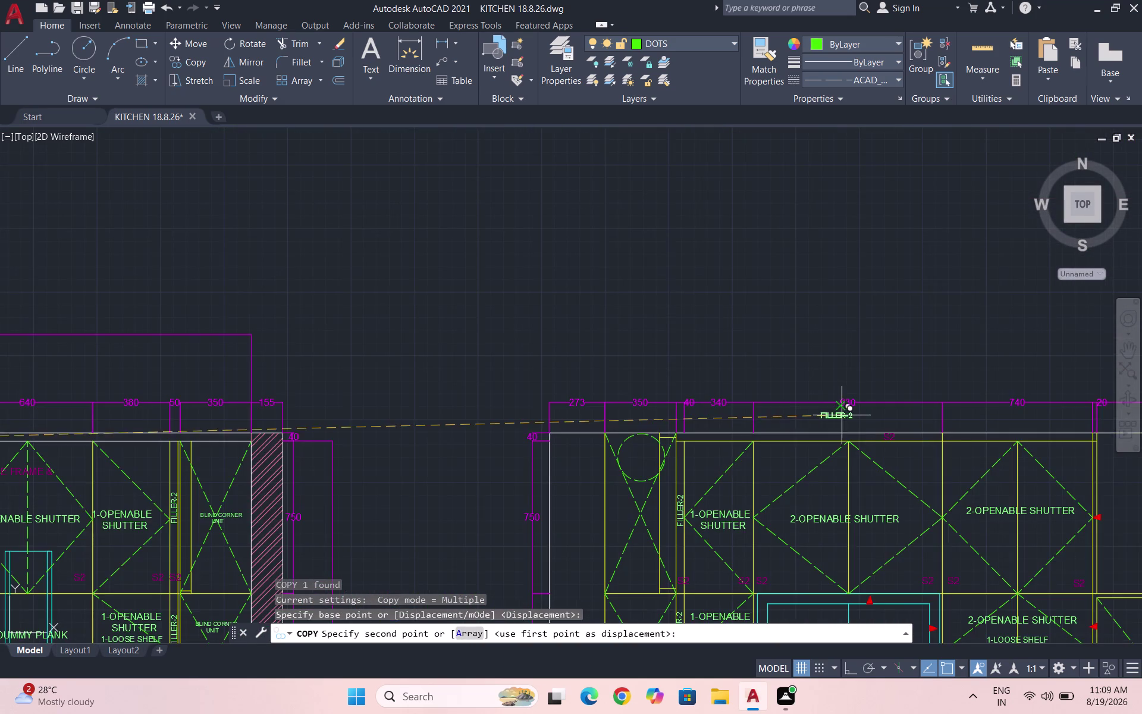
scroll(up, 3)
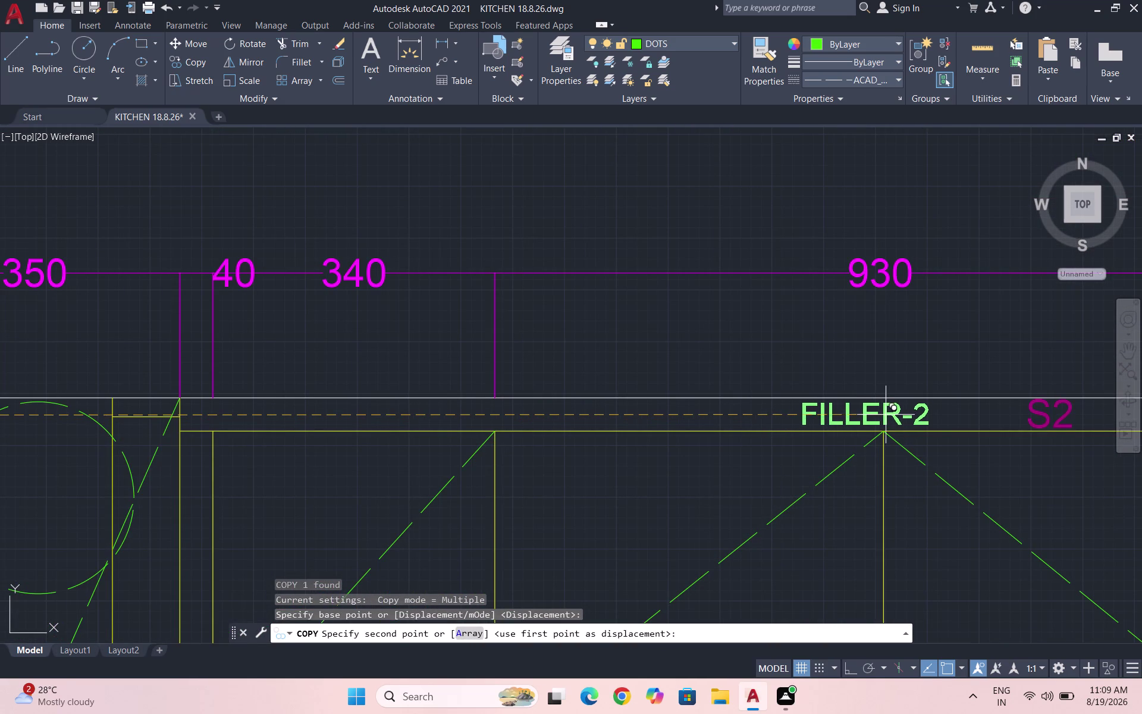
click(892, 415)
scroll(down, 3)
key(Escape)
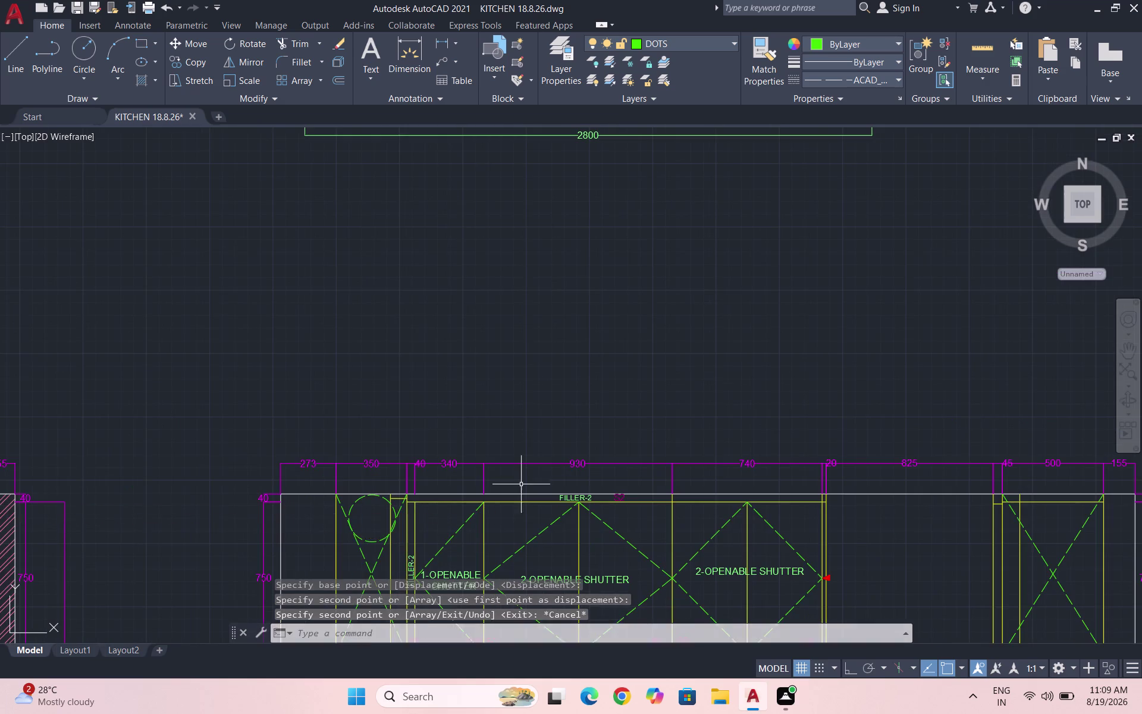
scroll(down, 3)
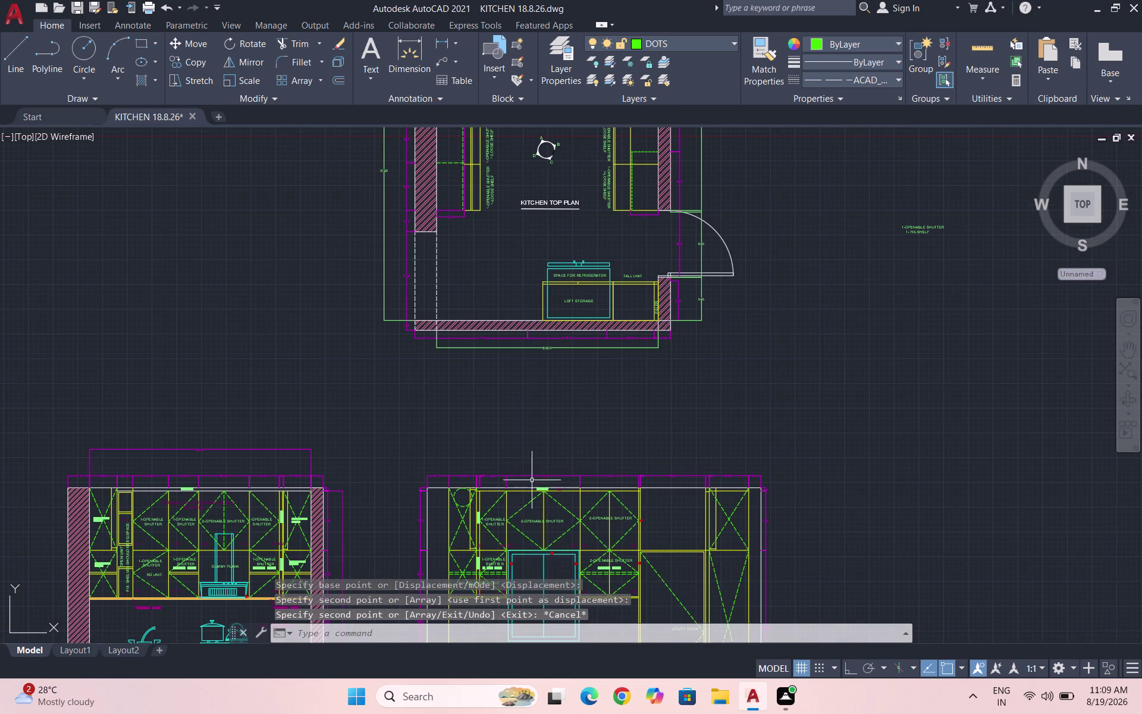
scroll(down, 3)
scroll(up, 3)
scroll(down, 3)
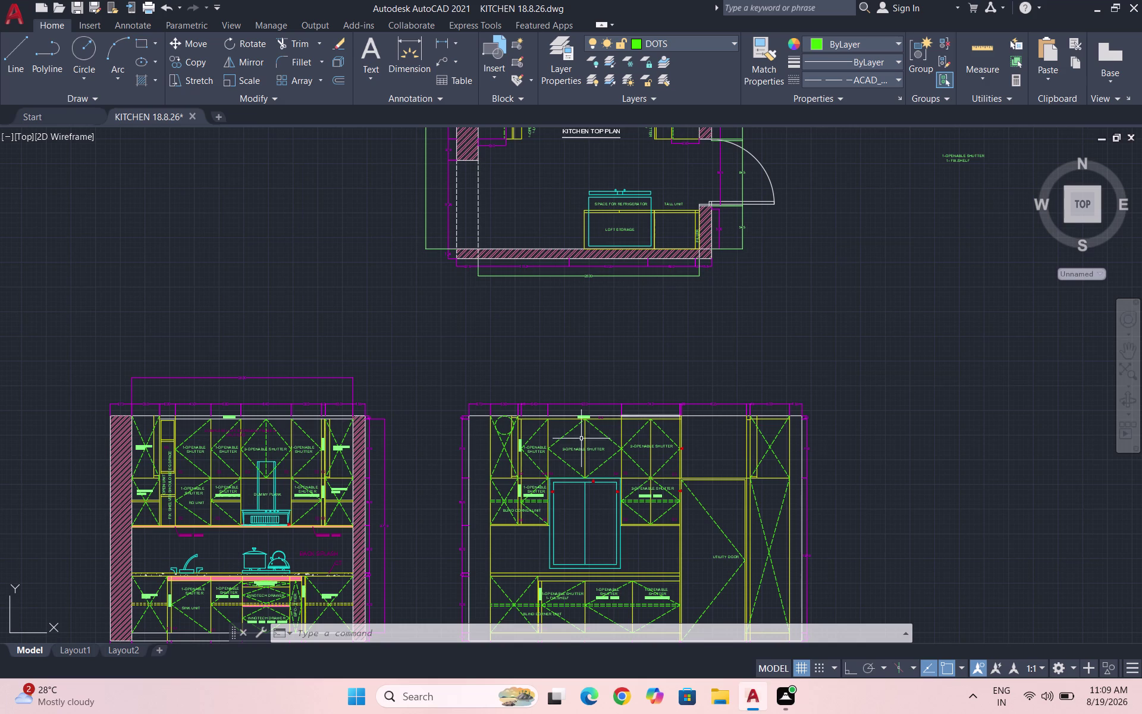
scroll(up, 3)
scroll(up, 3)
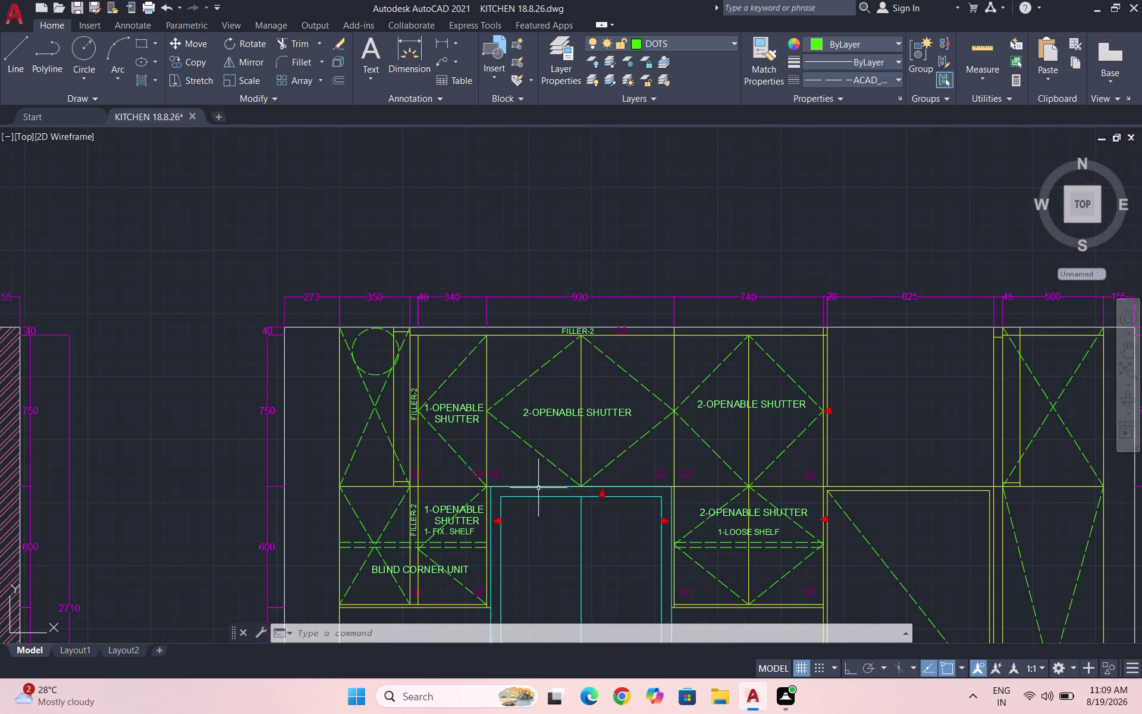
scroll(up, 3)
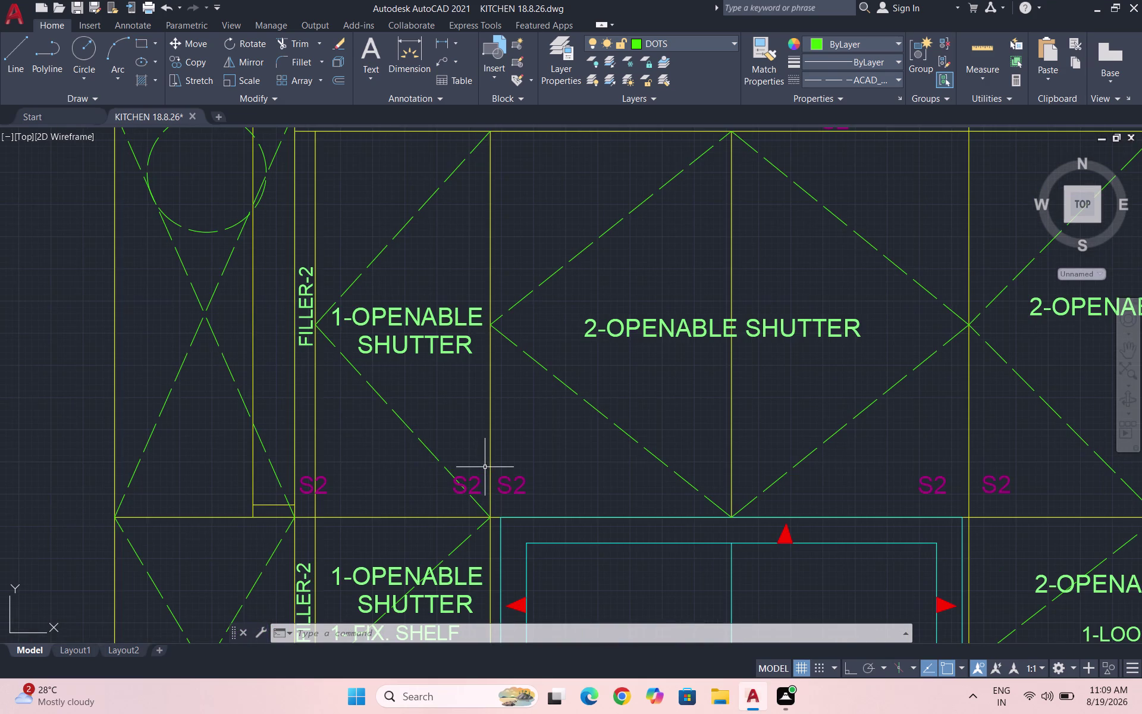
scroll(up, 3)
click(519, 505)
Copy an S2 marker beside the tall appliance opening's left arrow.
click(484, 470)
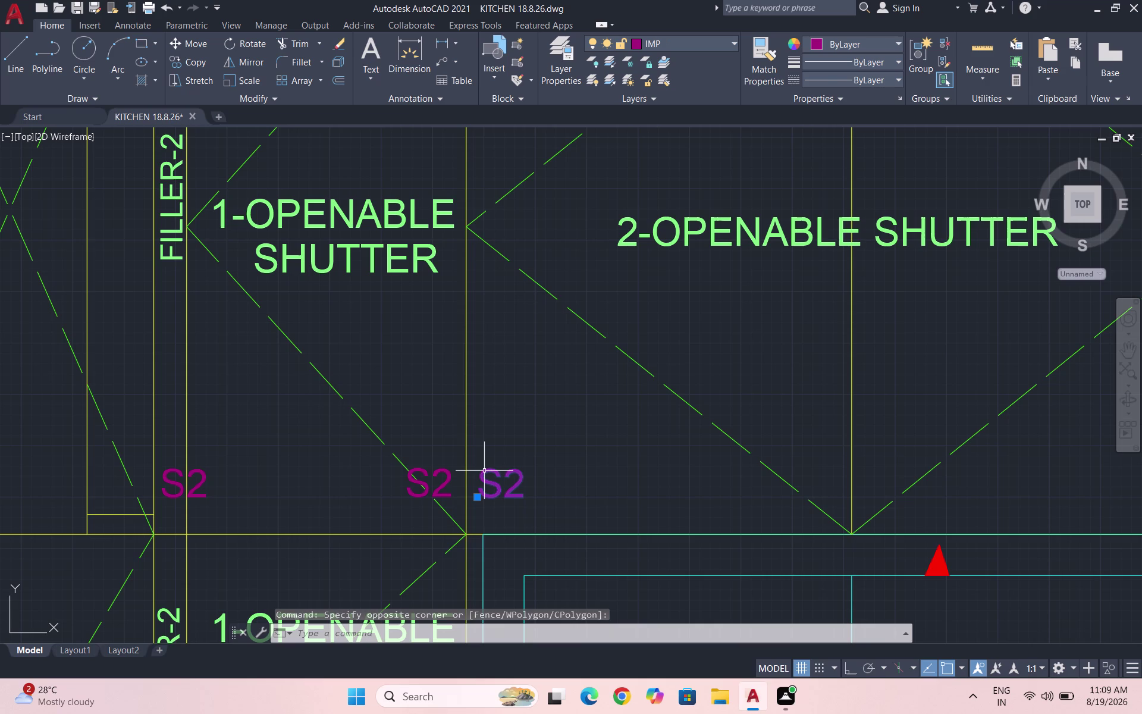
text(CO)
key(Return)
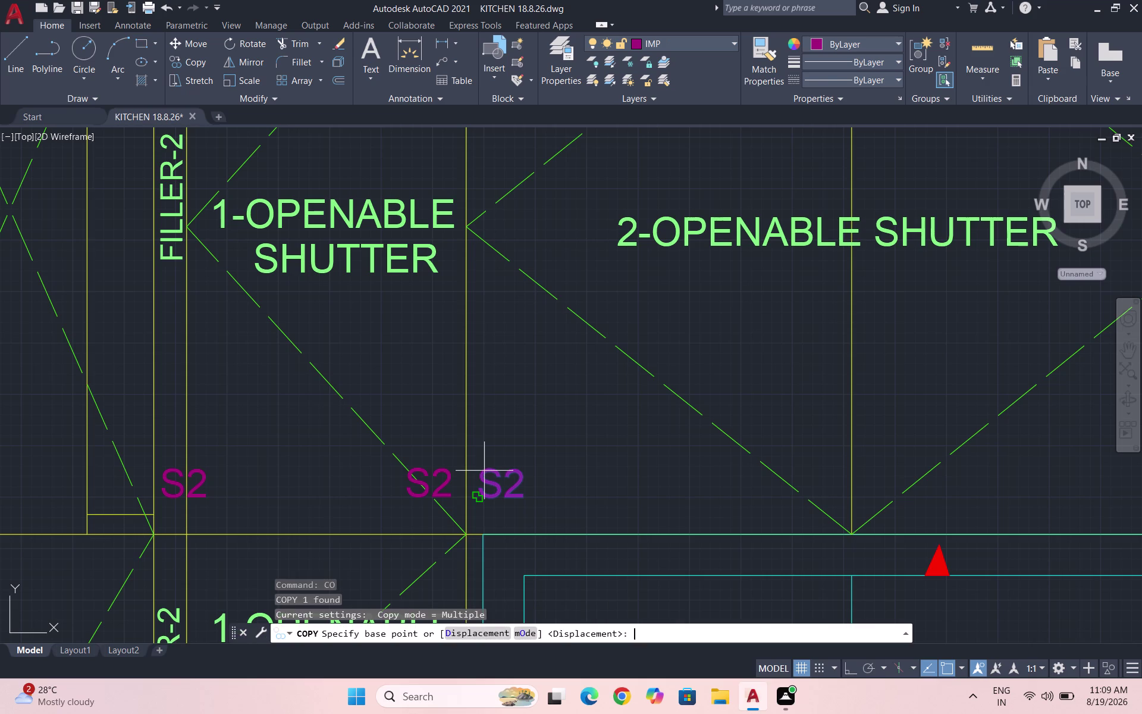
click(492, 477)
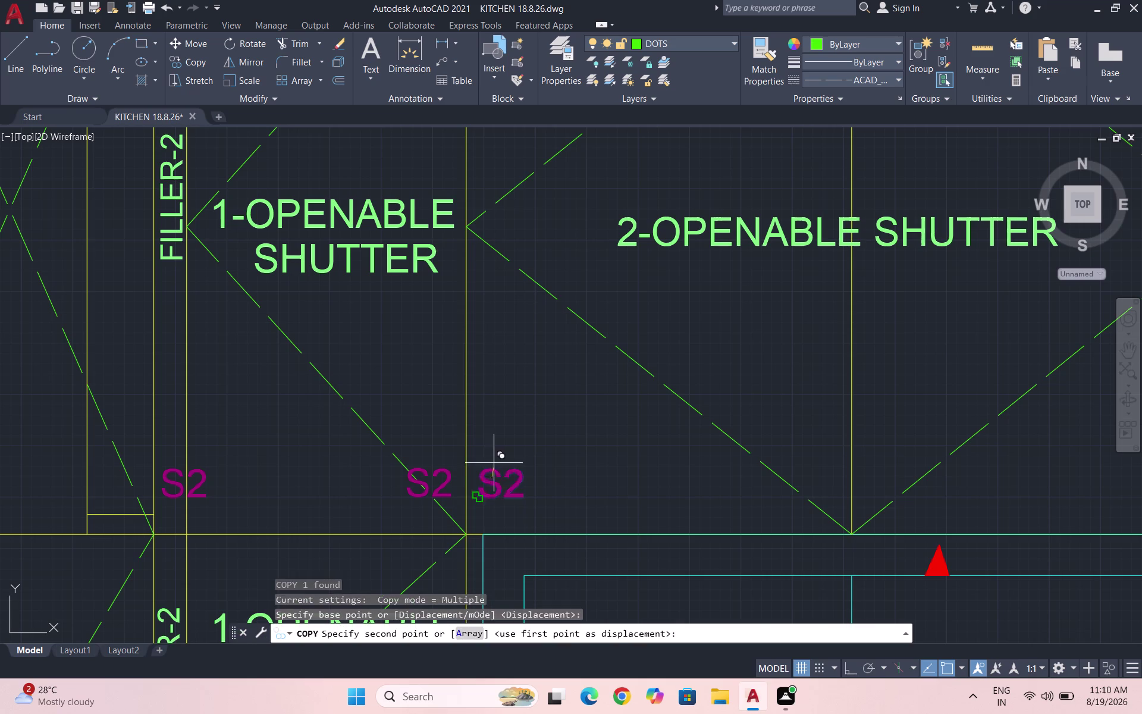
scroll(down, 3)
scroll(up, 3)
scroll(up, 3)
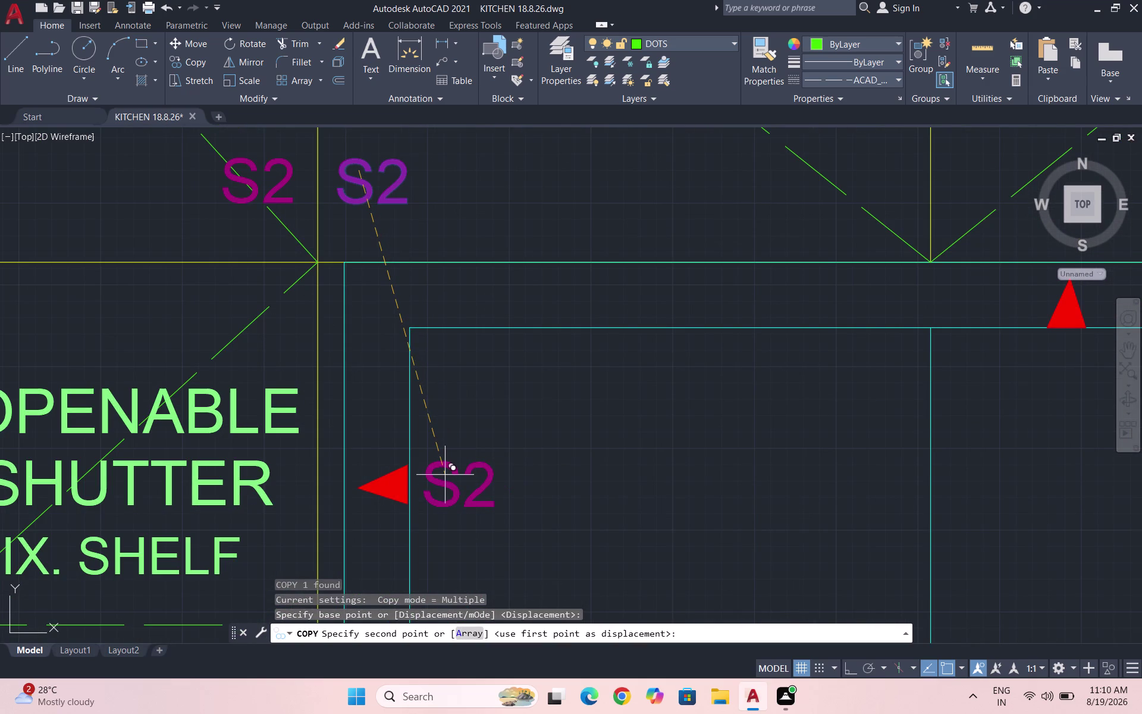
click(445, 475)
key(Escape)
key(Escape)
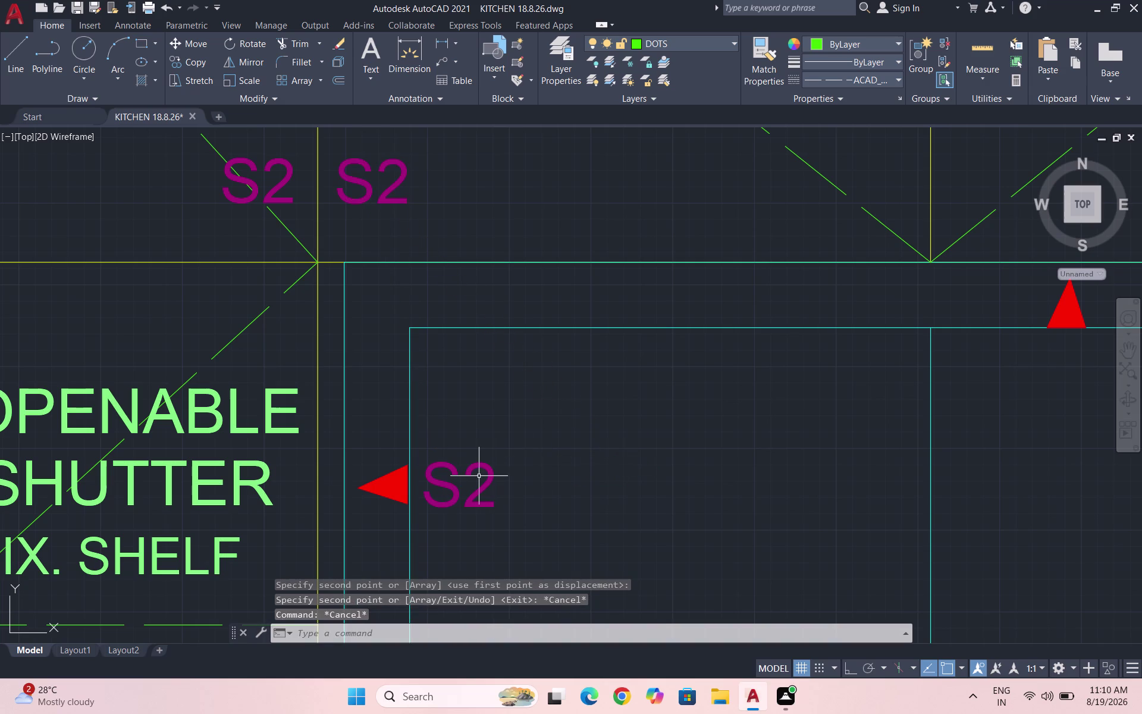
Change the copied marker's text to 'VS -2' and zoom out to the full elevation.
double_click(479, 476)
click(442, 478)
triple_click(433, 471)
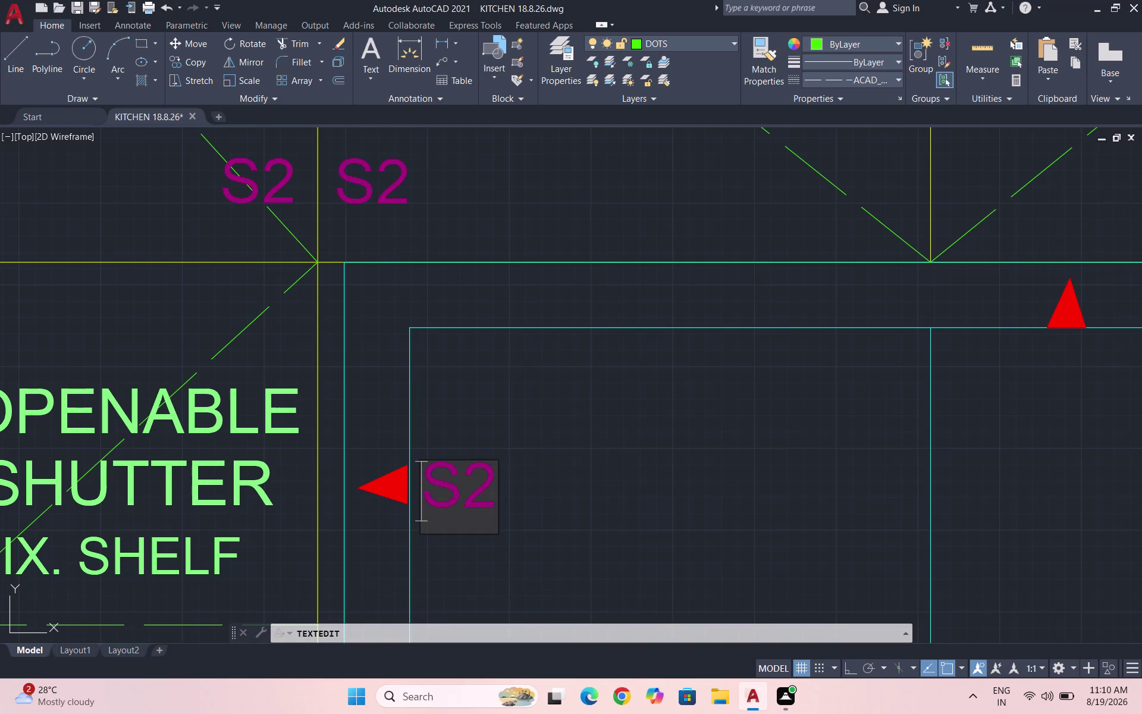
key(Right)
key(Right)
key(BackSpace)
key(BackSpace)
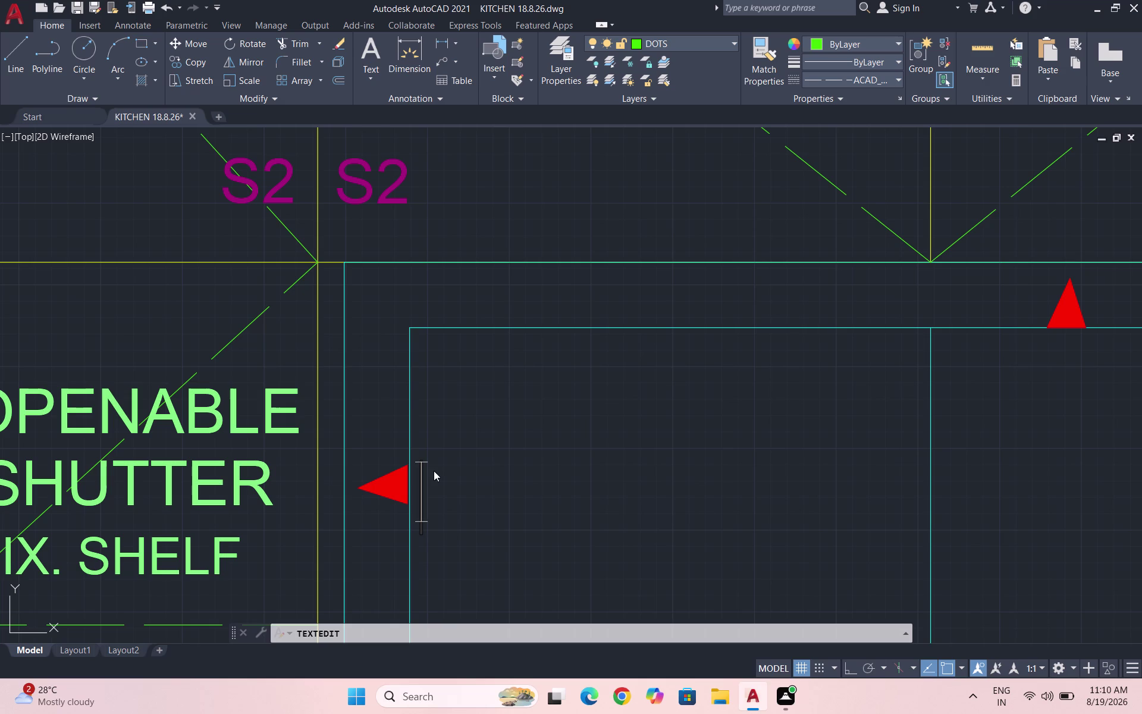
text(VS)
key(space)
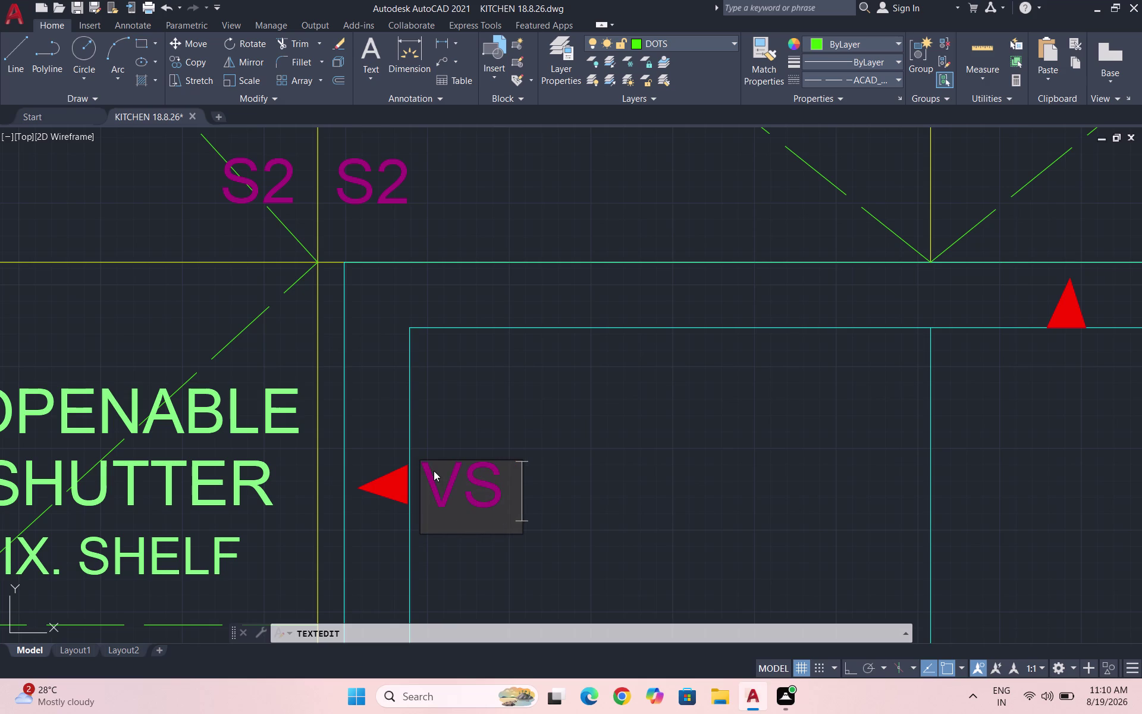
text(- 2)
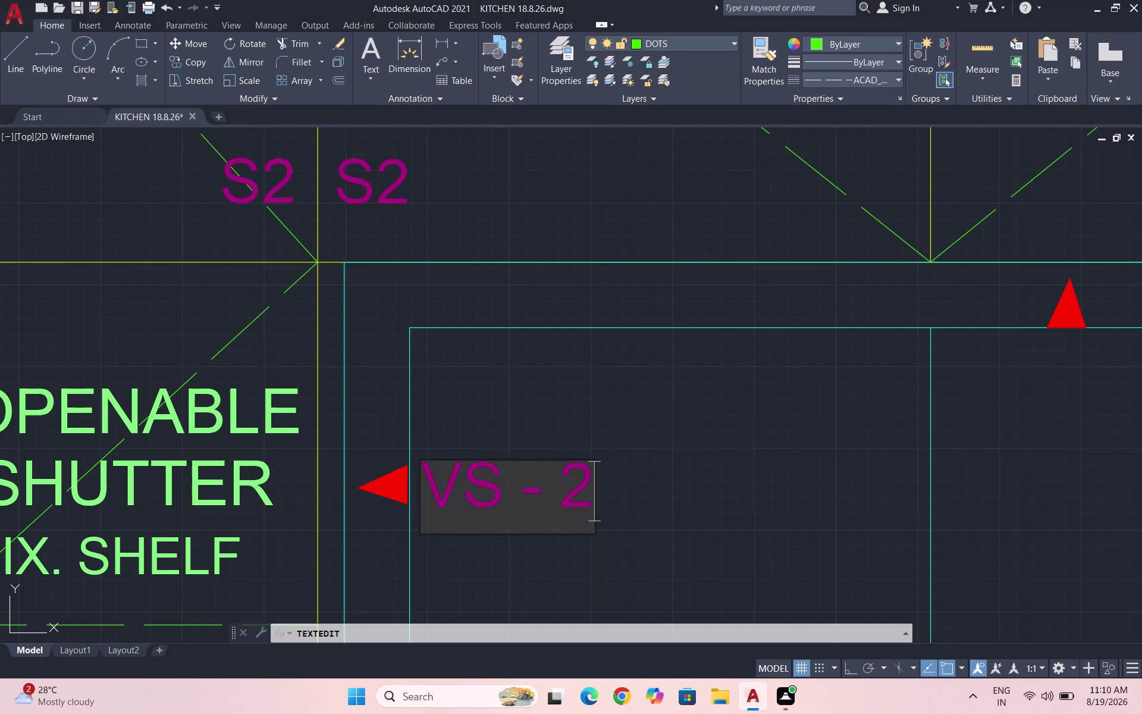
click(565, 494)
key(BackSpace)
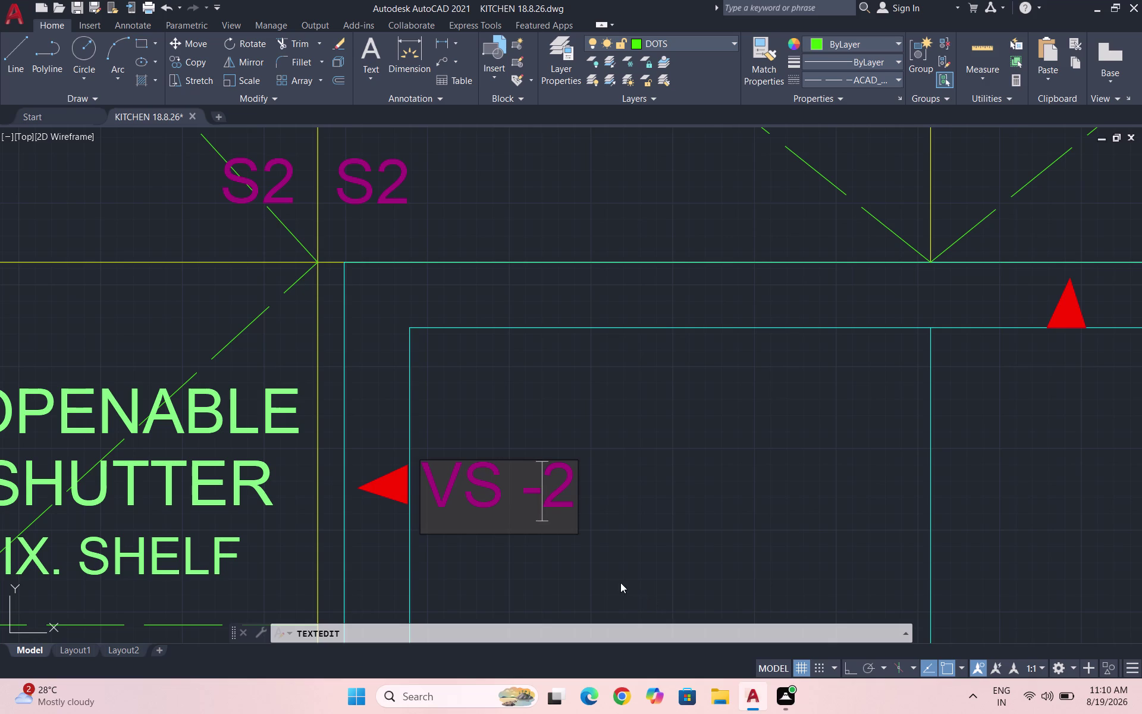
click(612, 553)
key(Escape)
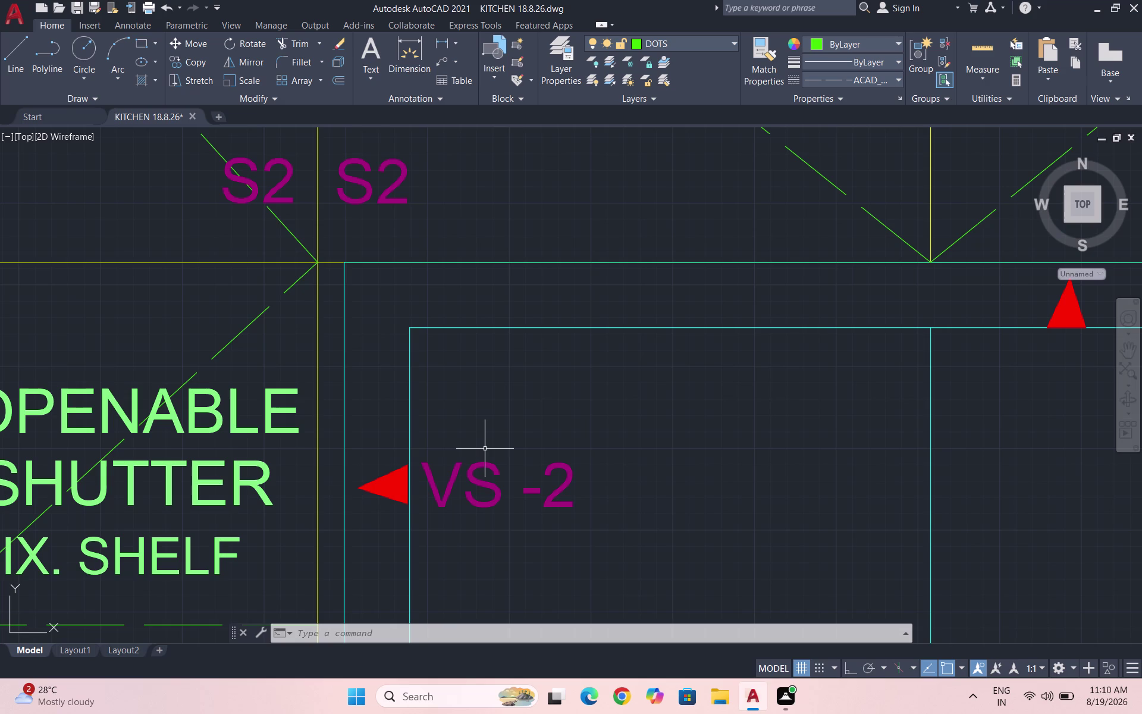
scroll(down, 3)
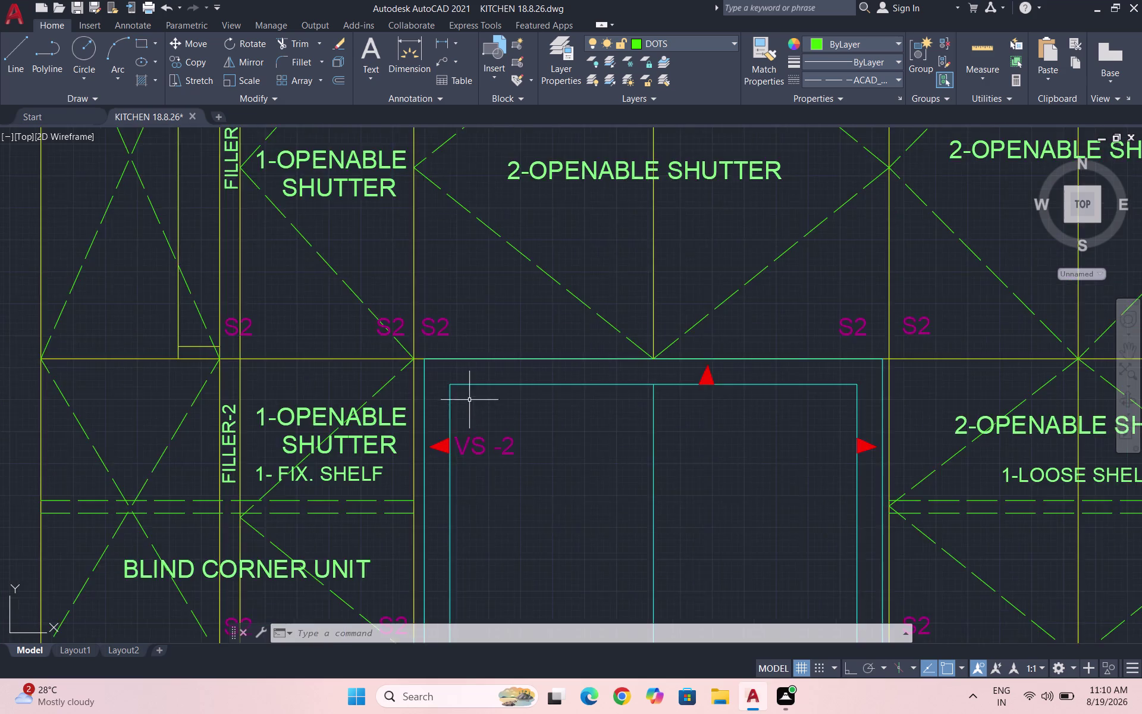
scroll(down, 3)
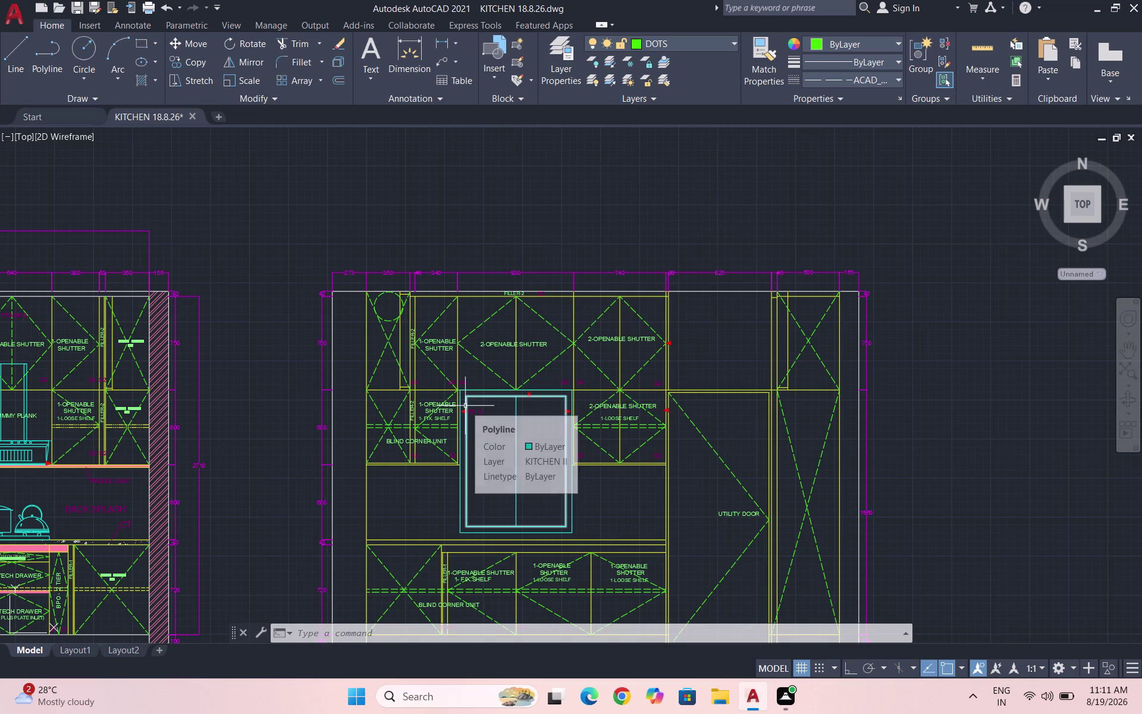
Select the VS -2 label and start copying it from a base point.
scroll(up, 3)
click(458, 476)
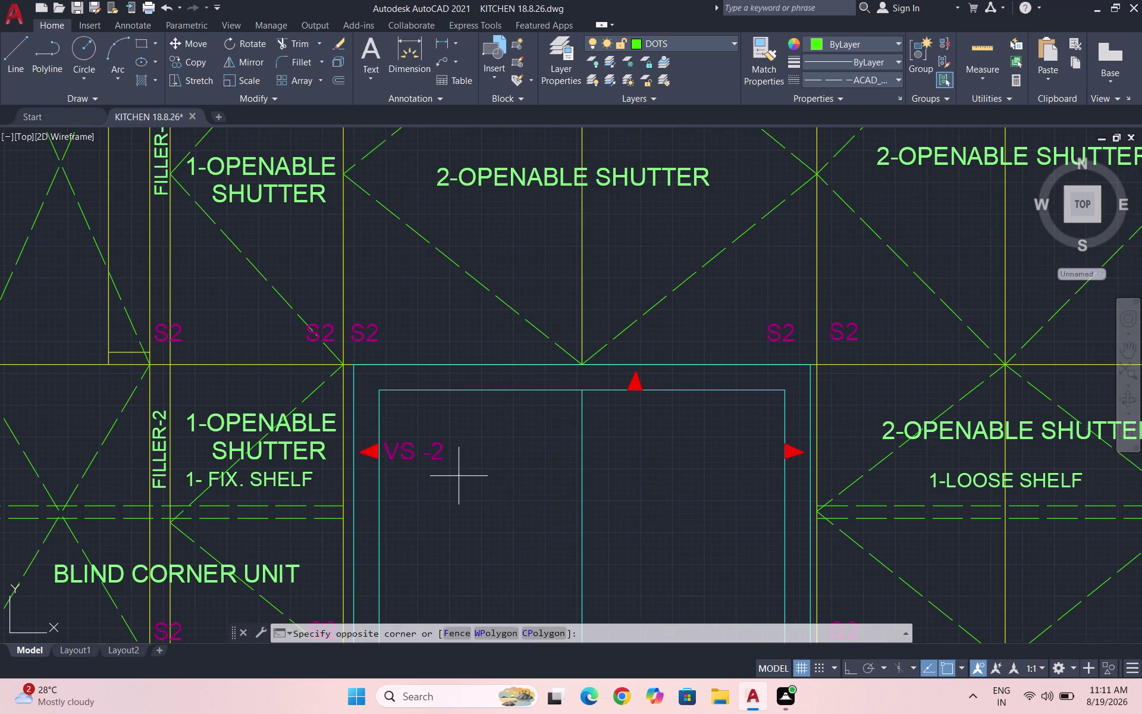
click(400, 440)
text(CO)
key(Return)
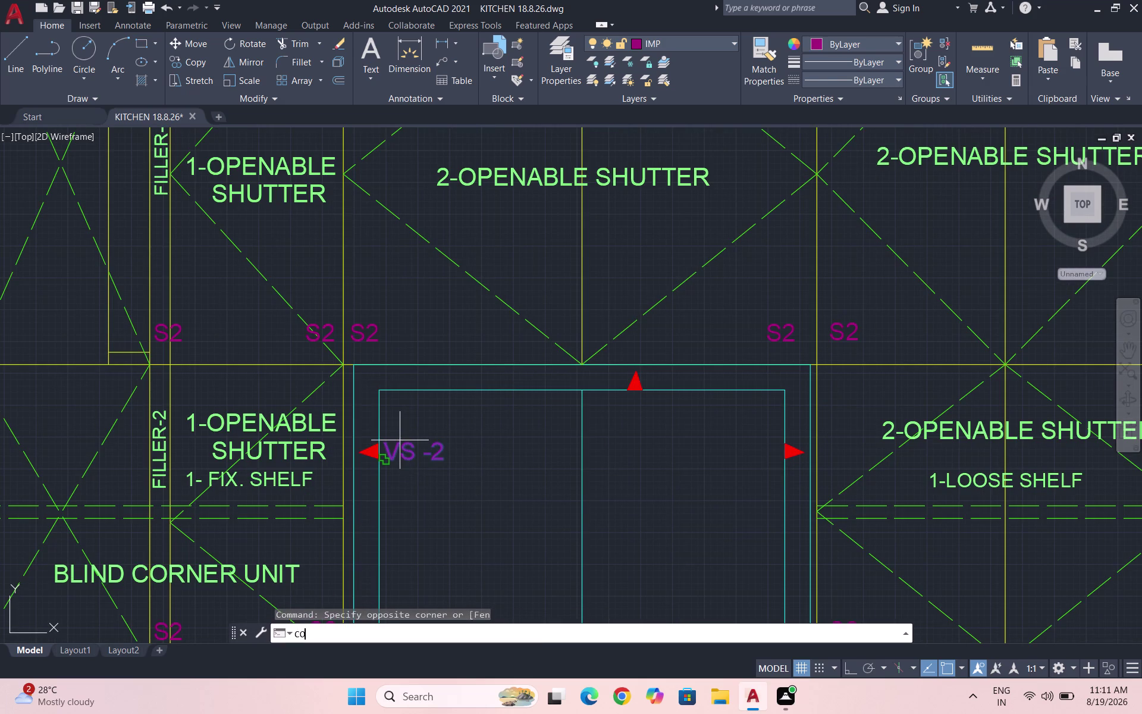
click(428, 458)
scroll(up, 3)
scroll(down, 3)
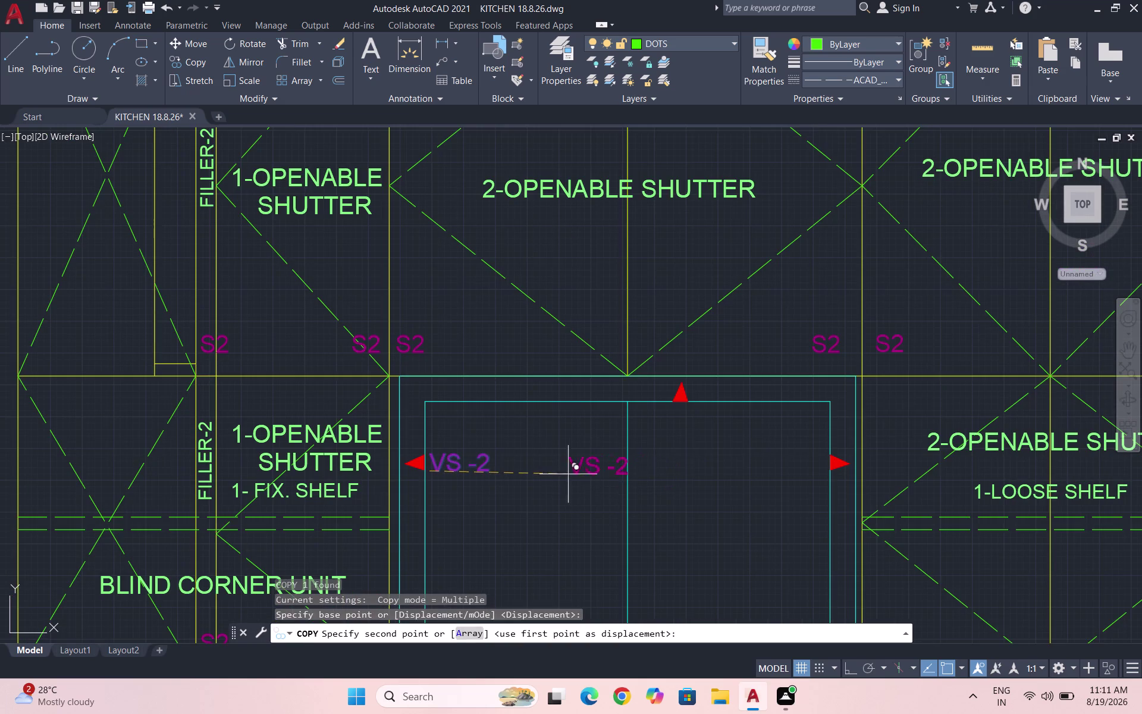
scroll(up, 3)
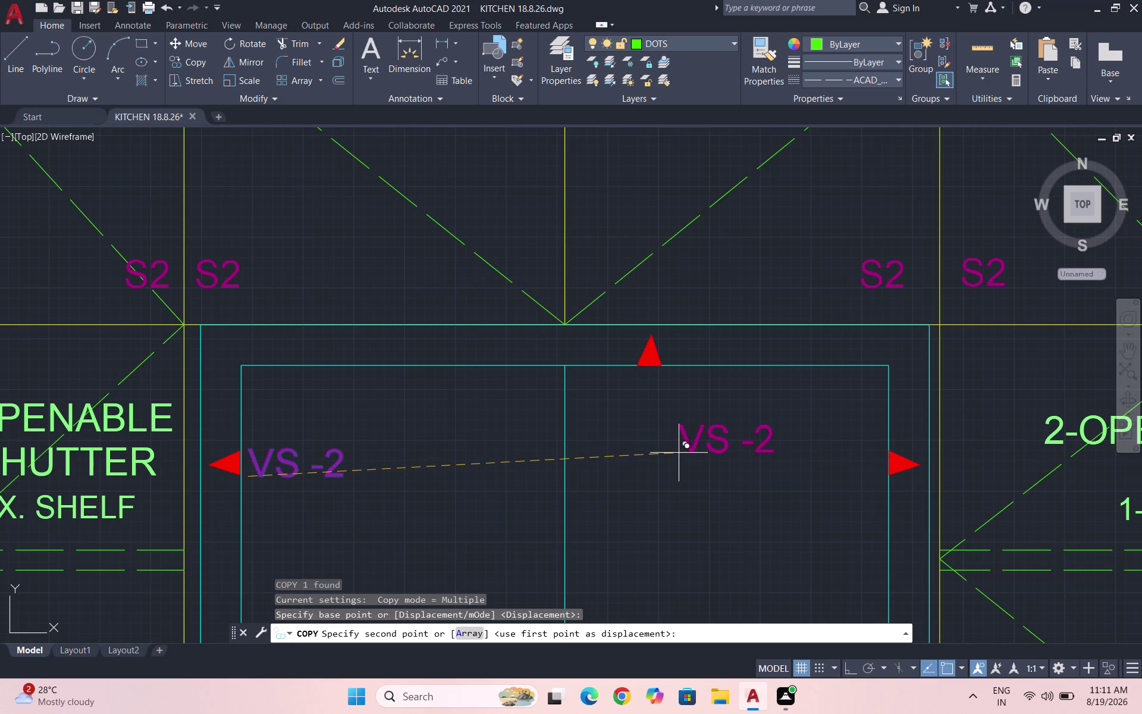
Place VS -2 copies beside the right arrow and below the top arrow, using Ortho.
key(F8)
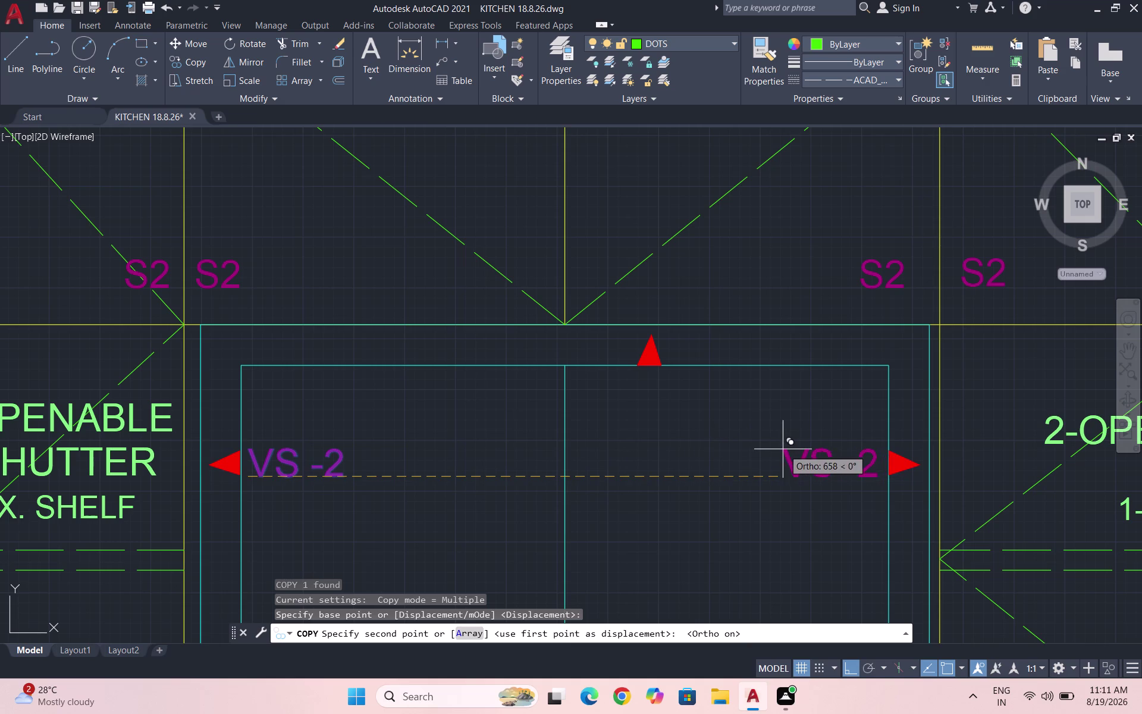
click(782, 448)
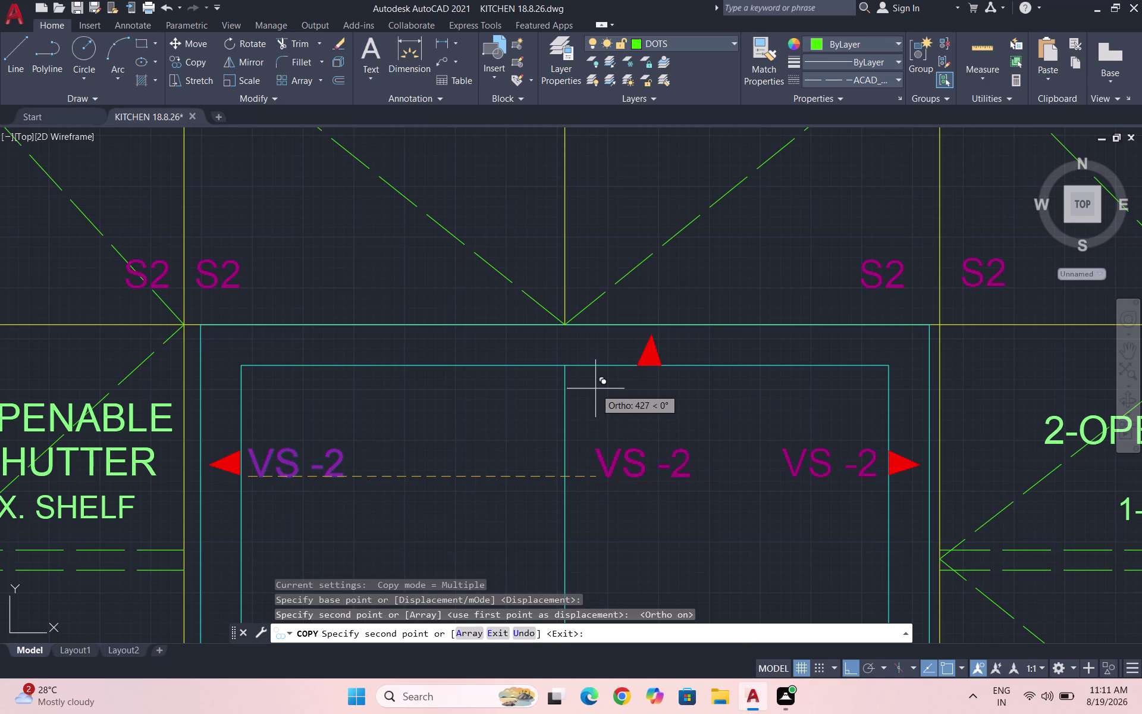
key(F8)
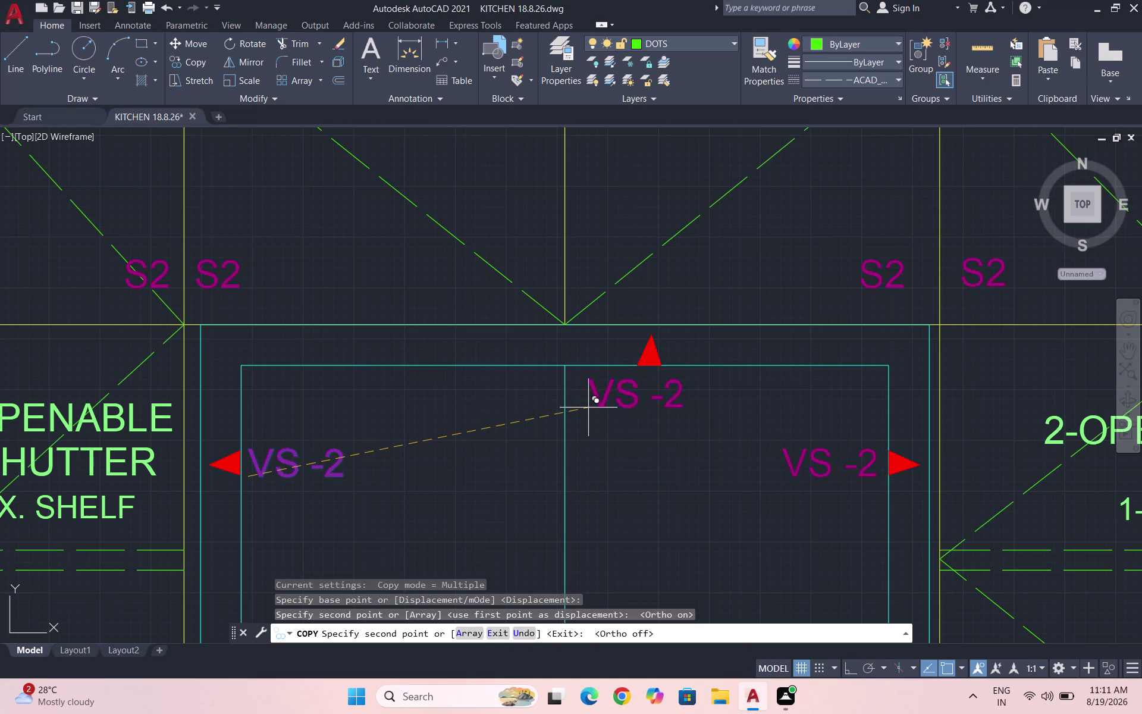
scroll(up, 3)
click(609, 397)
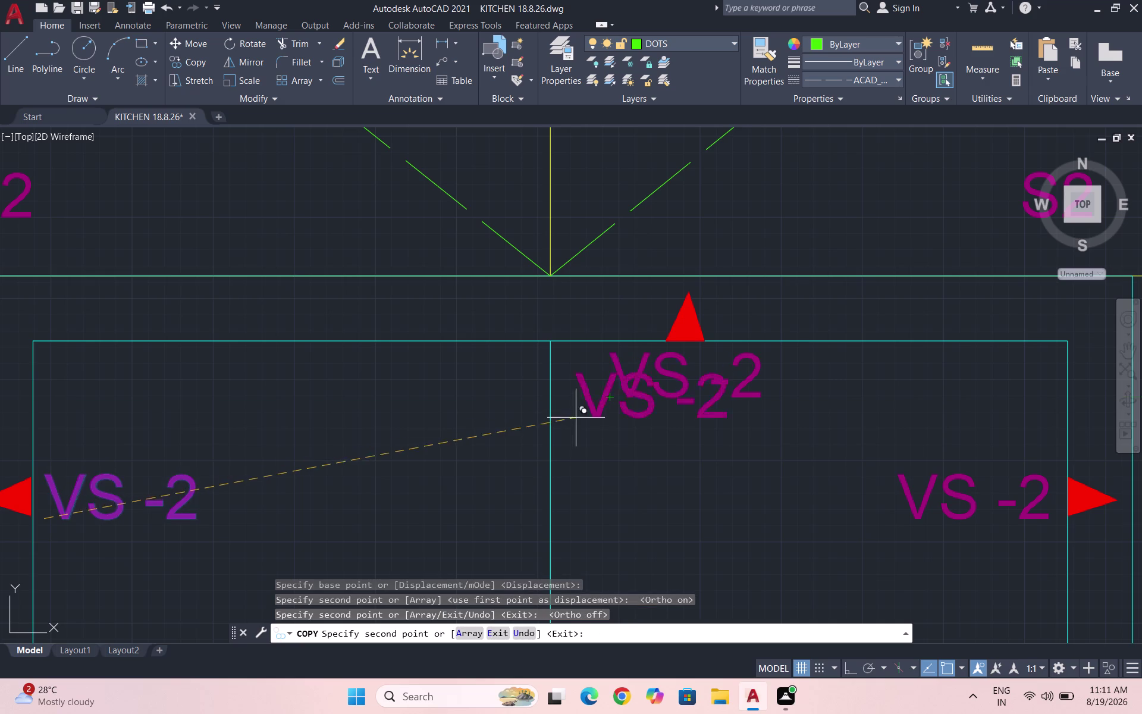
key(Escape)
scroll(down, 3)
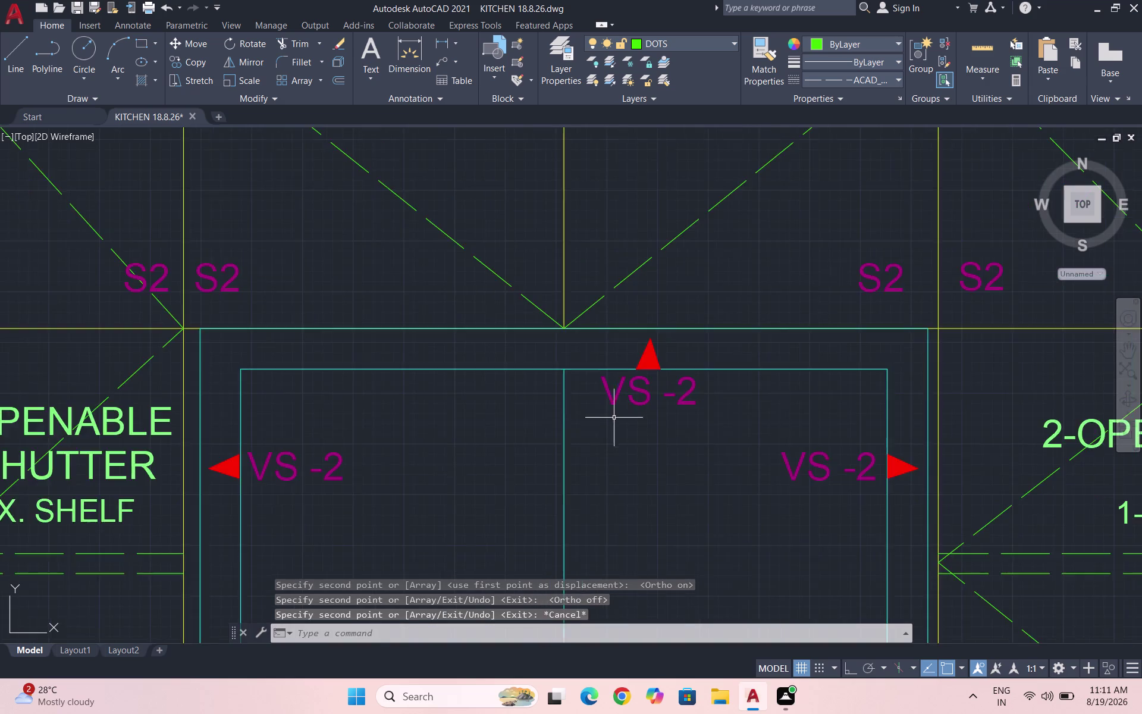
scroll(down, 3)
scroll(down, 3)
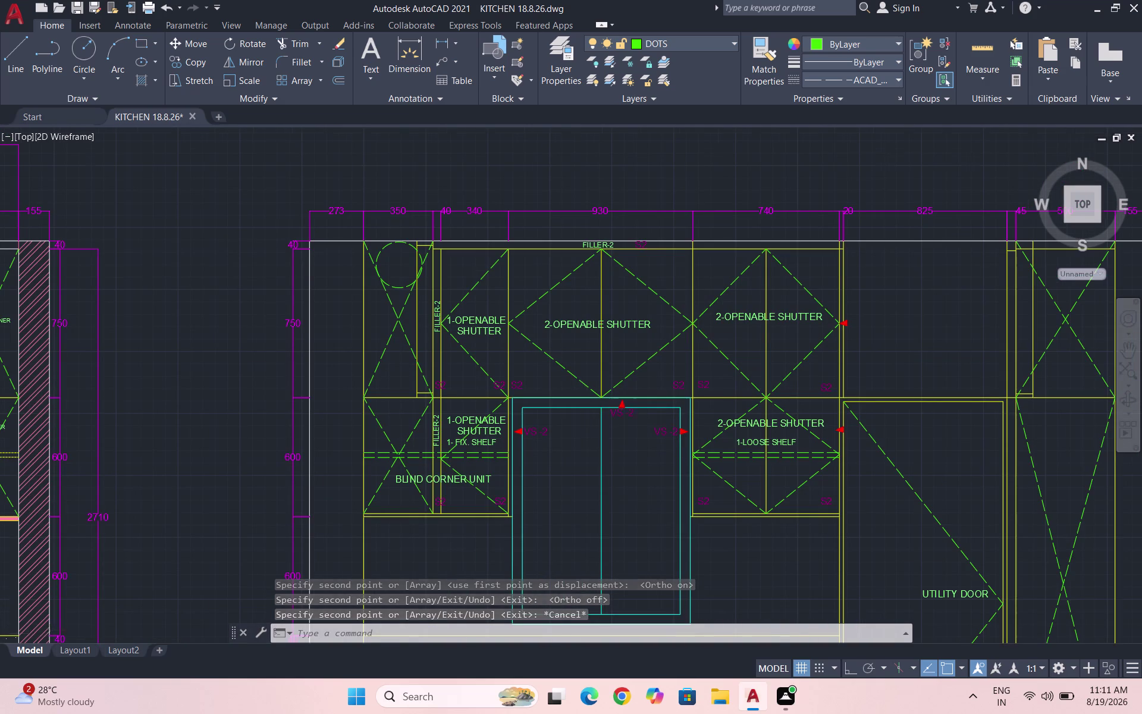
scroll(down, 3)
scroll(up, 3)
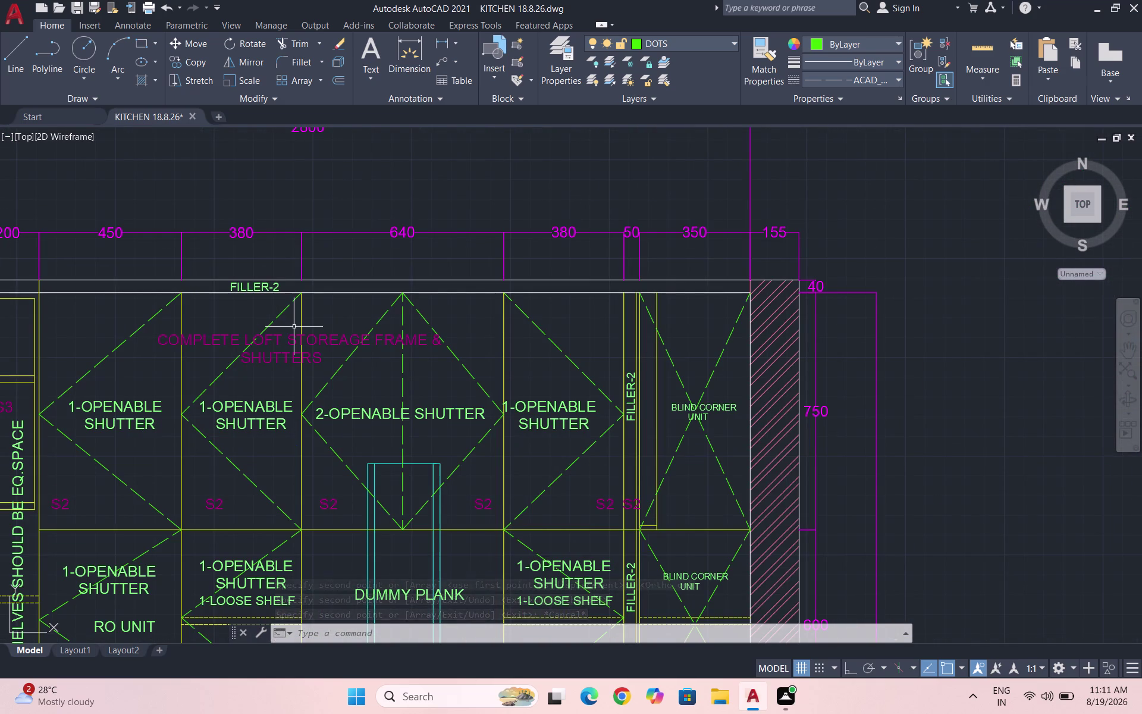
Select the COMPLETE LOFT STOREAGE FRAME & SHUTTERS note and copy it from a base point.
scroll(up, 3)
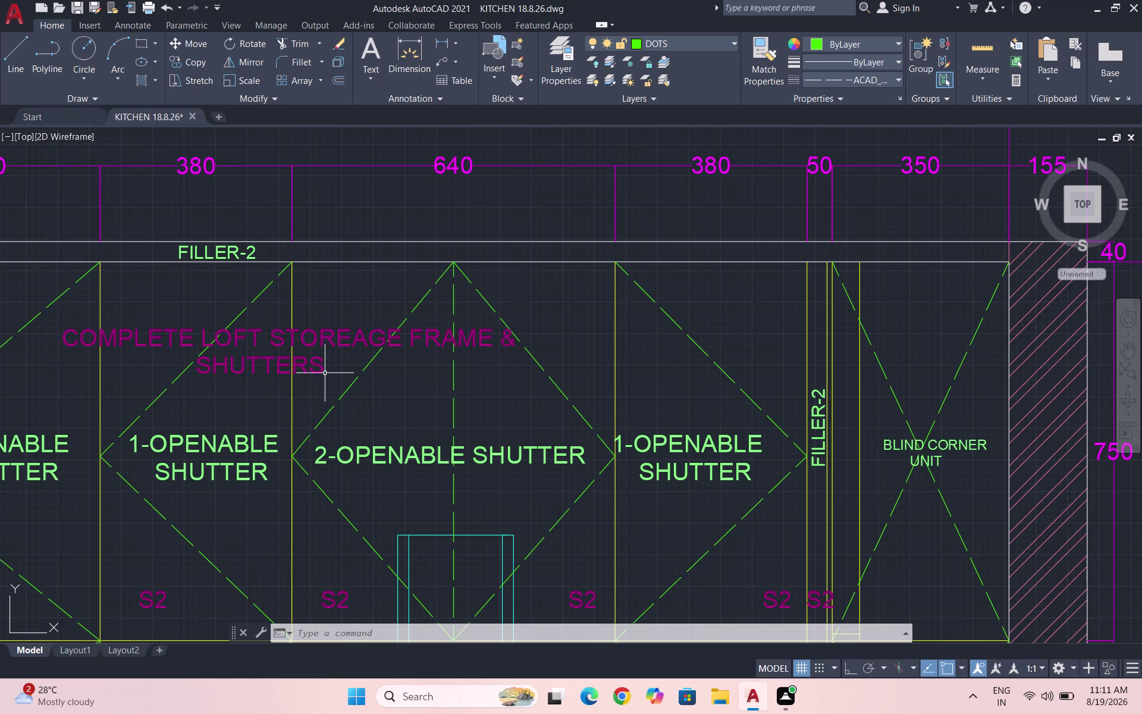
click(337, 382)
click(316, 331)
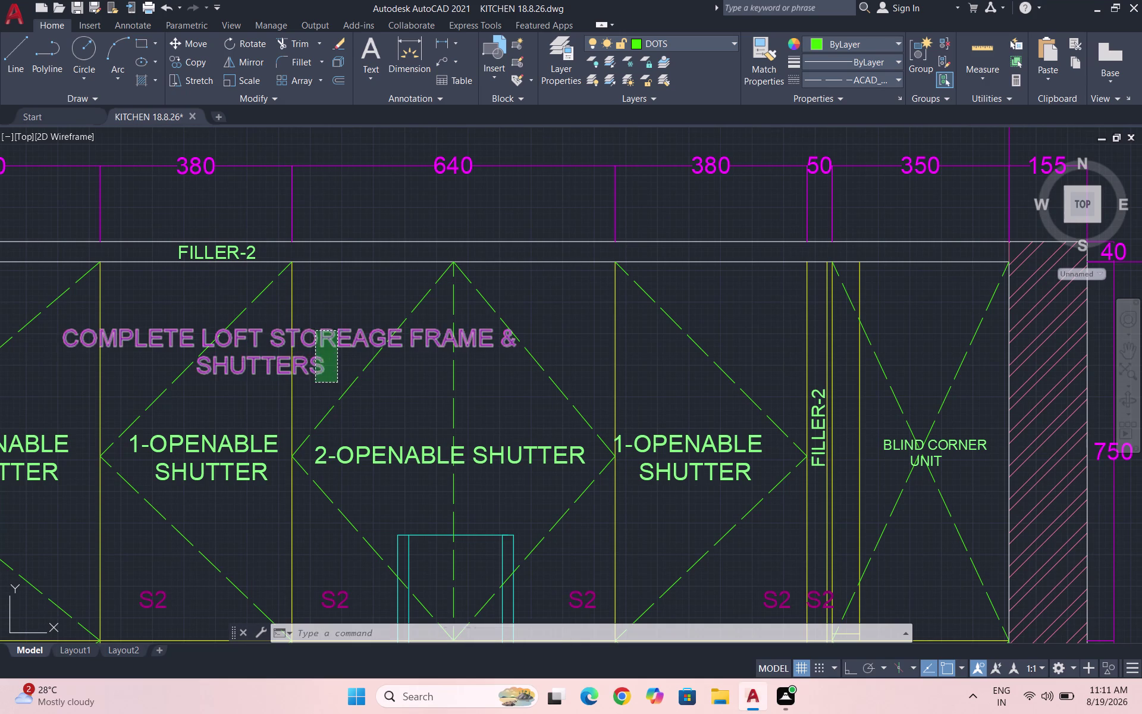
text(CO)
key(Return)
scroll(up, 3)
click(323, 354)
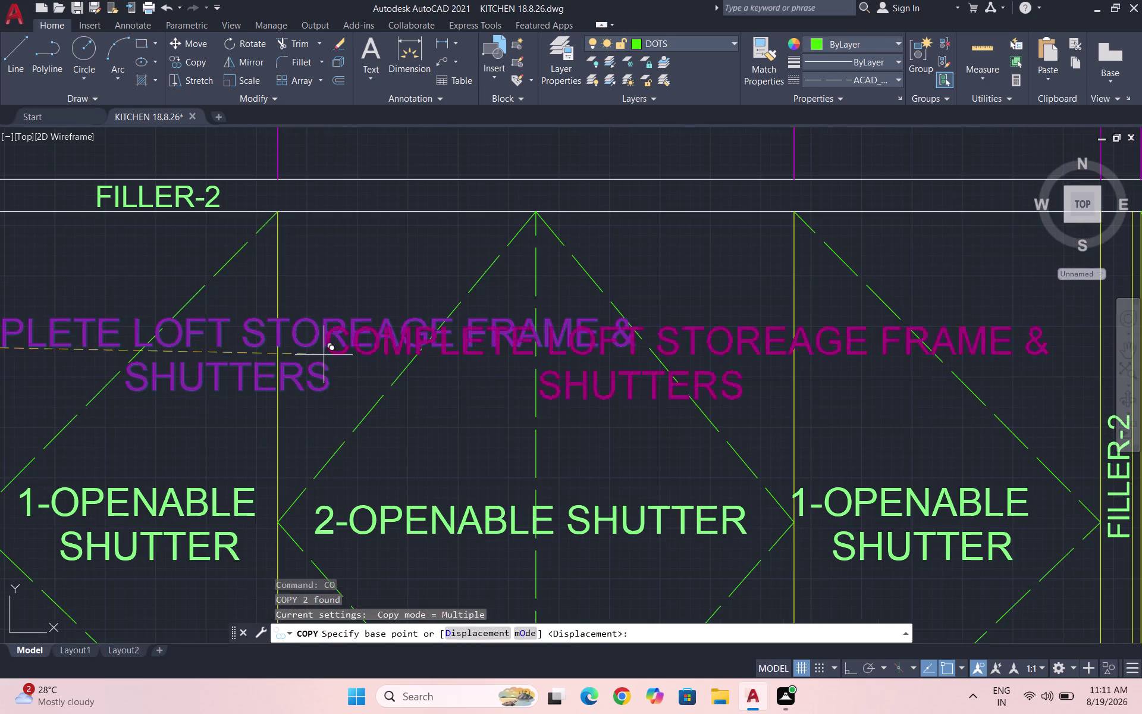
Place the loft note copy on the second elevation's loft and end the copy.
scroll(down, 3)
scroll(down, 3)
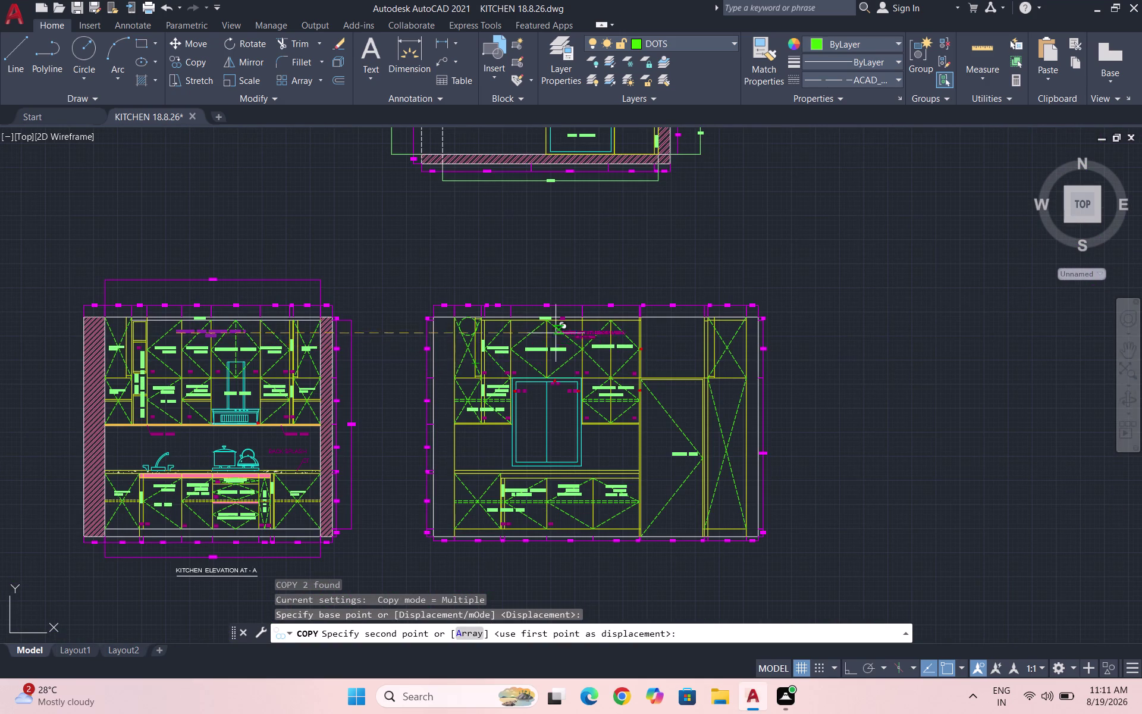
scroll(up, 3)
scroll(up, 3)
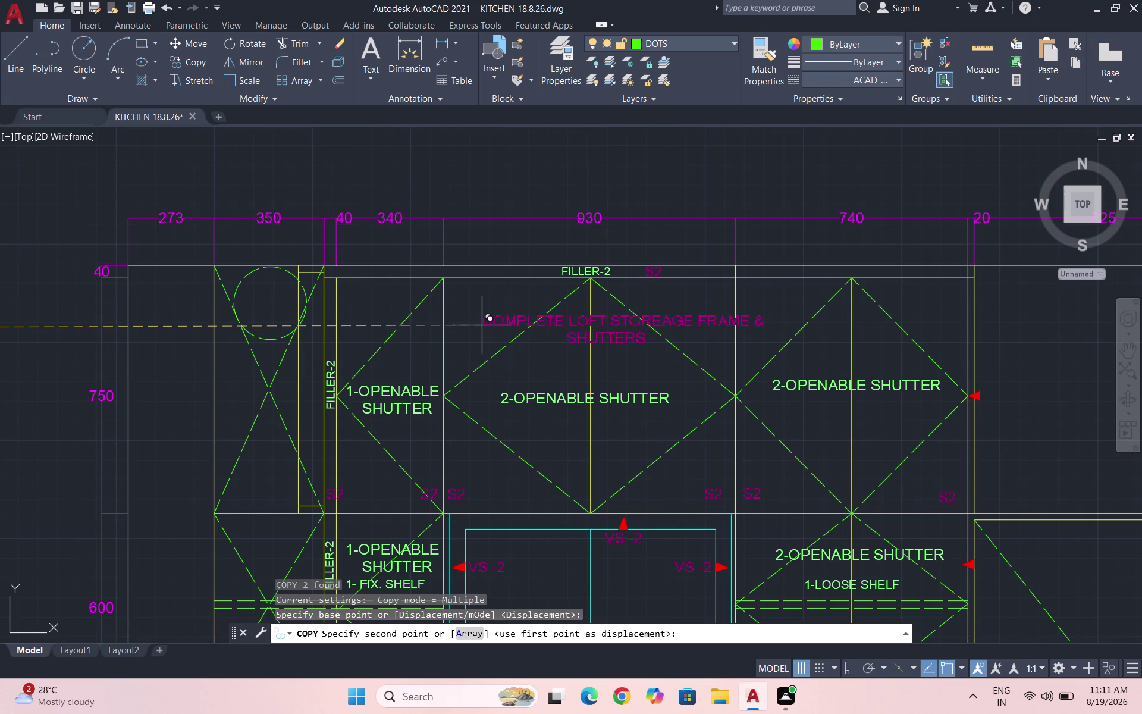
click(482, 325)
key(Escape)
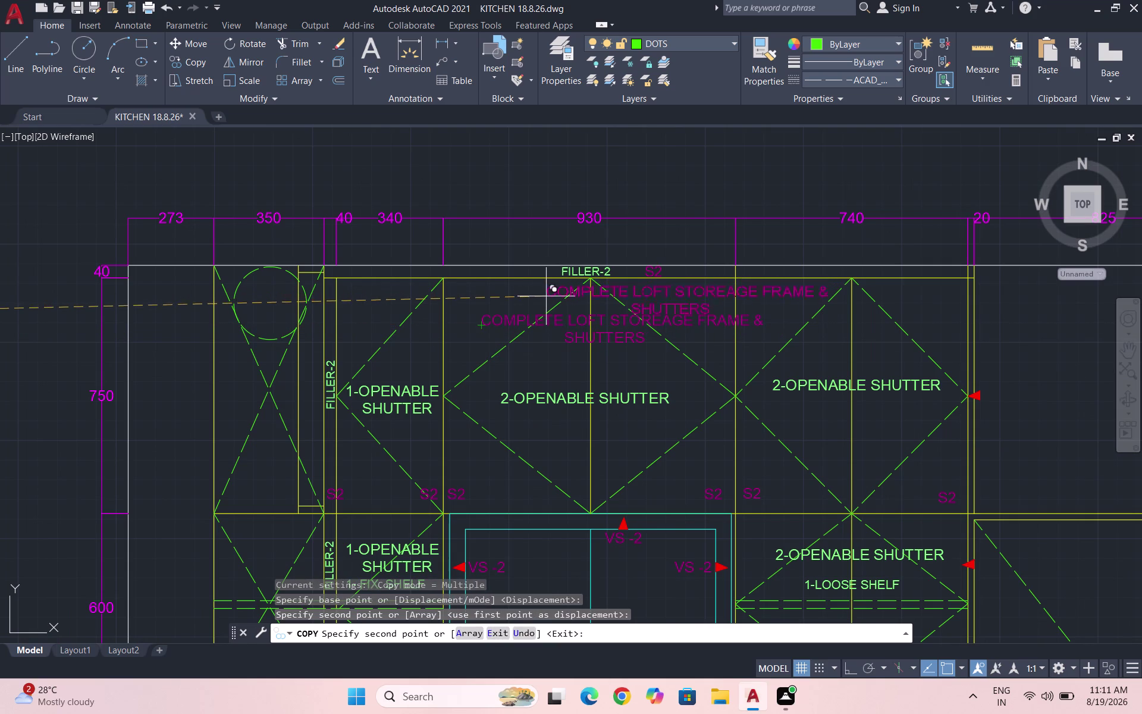
scroll(down, 3)
scroll(down, 3)
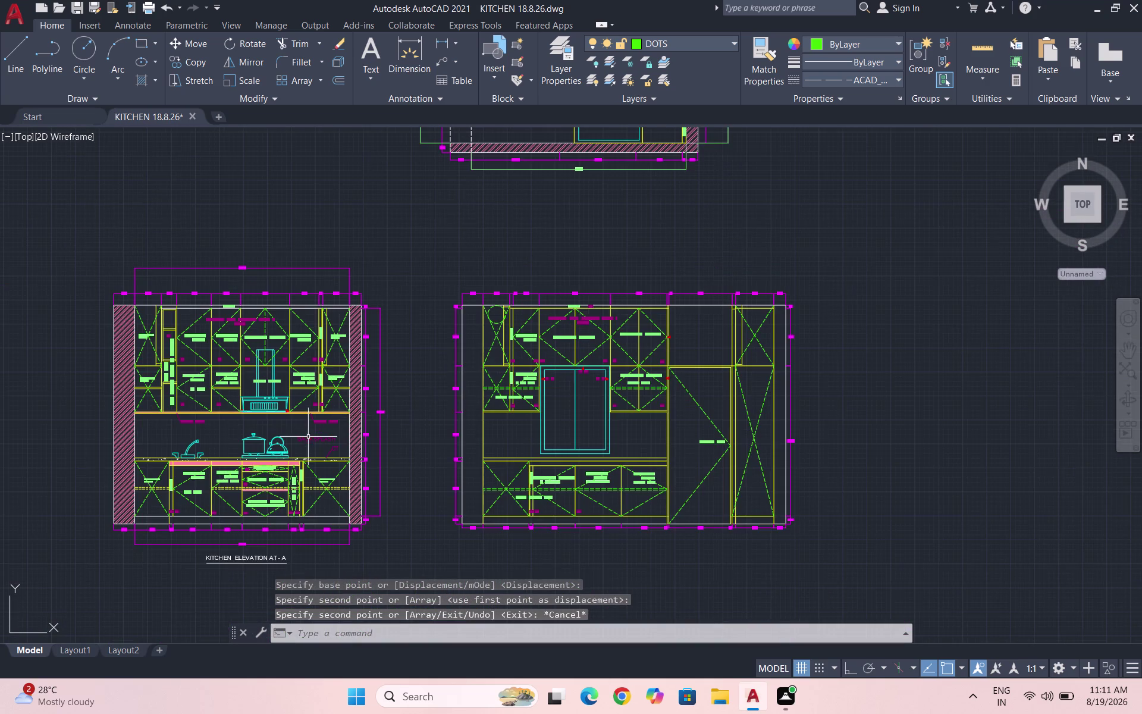
scroll(up, 3)
Copy the BACK SPLASH label next to the tall appliance opening in the second elevation.
click(338, 455)
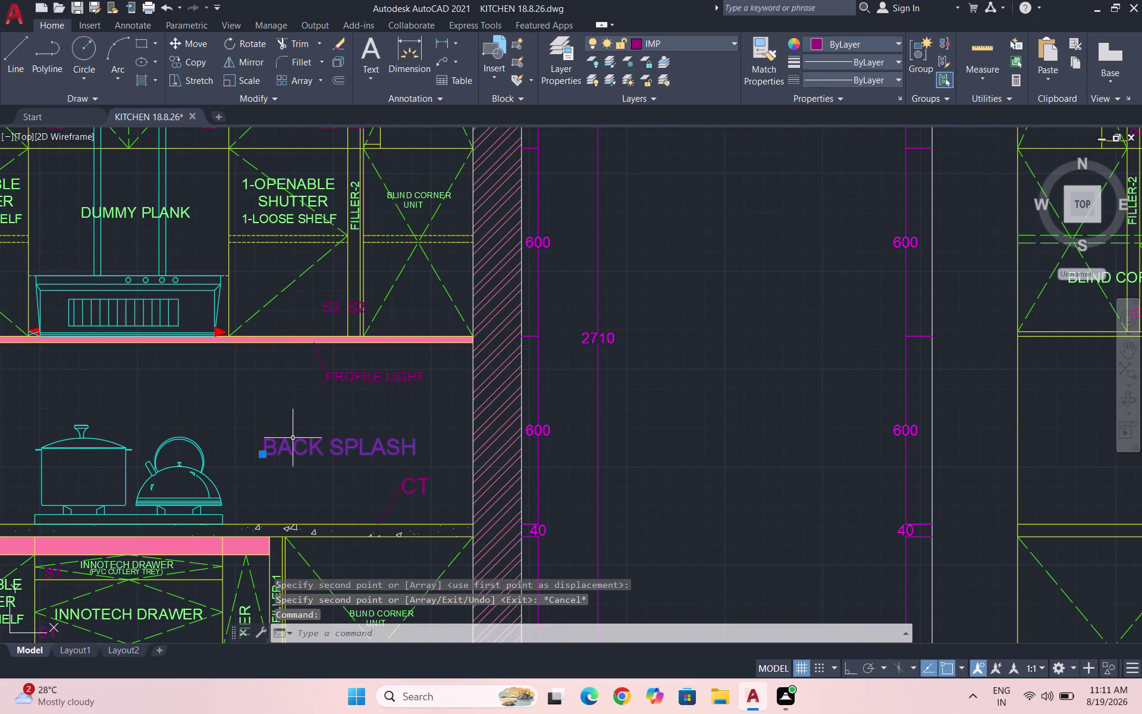
text(CO)
key(Return)
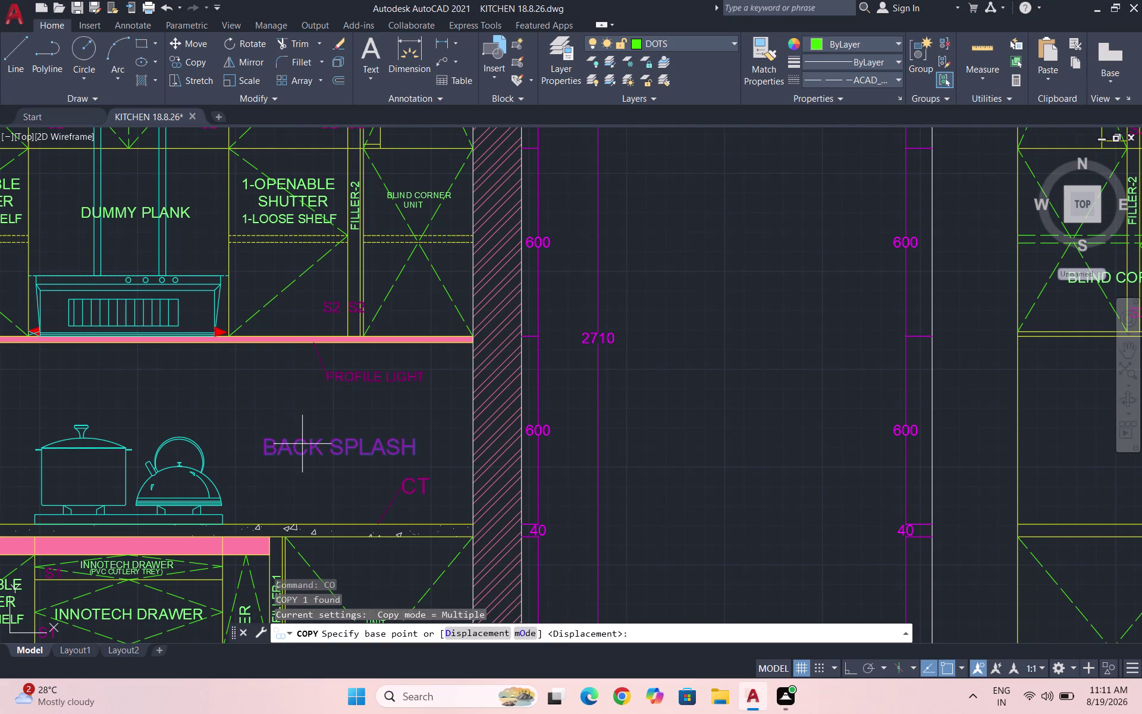
click(300, 446)
scroll(down, 3)
scroll(down, 3)
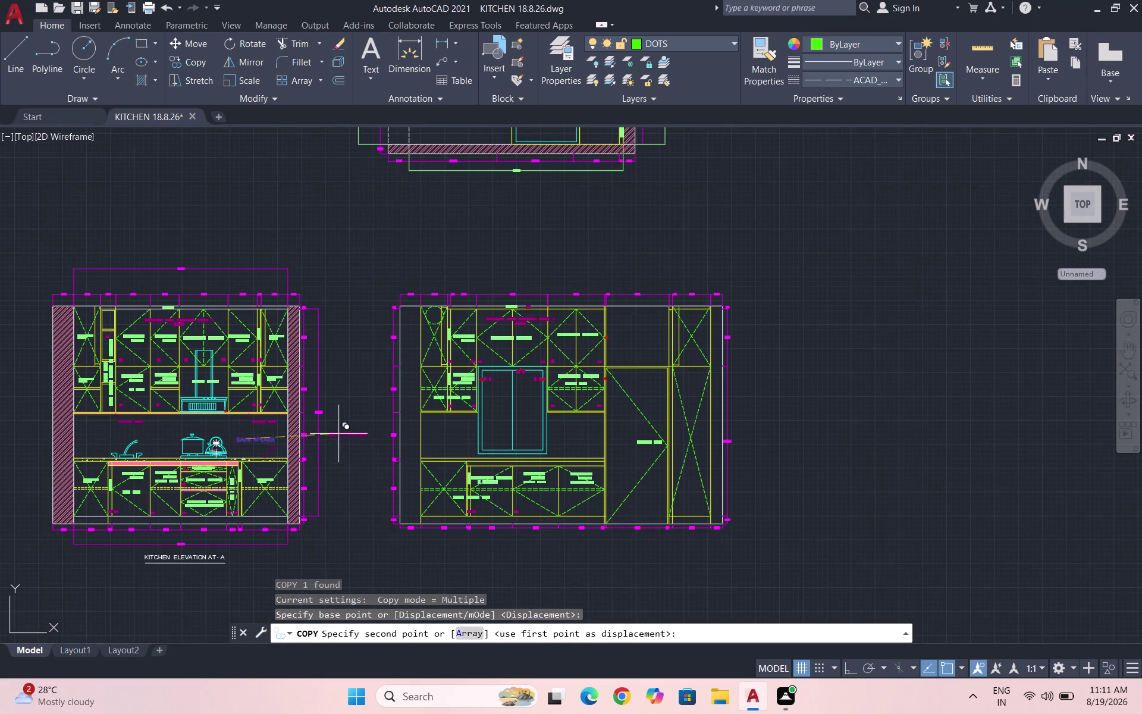
scroll(down, 3)
scroll(up, 3)
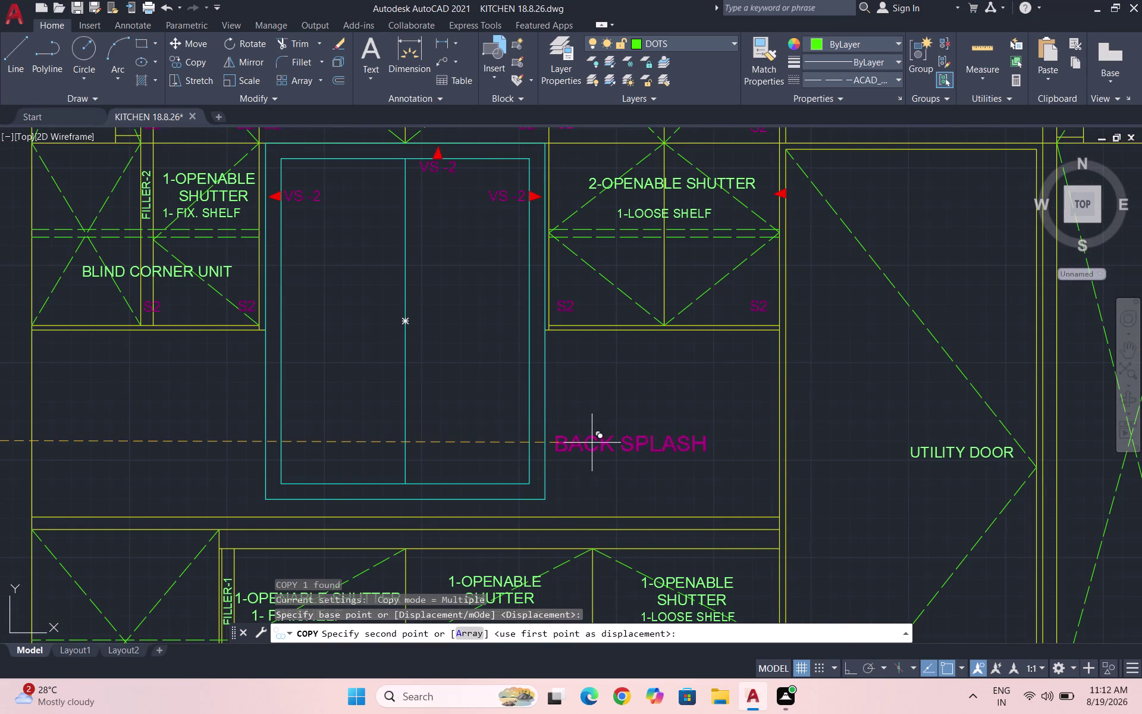
click(591, 443)
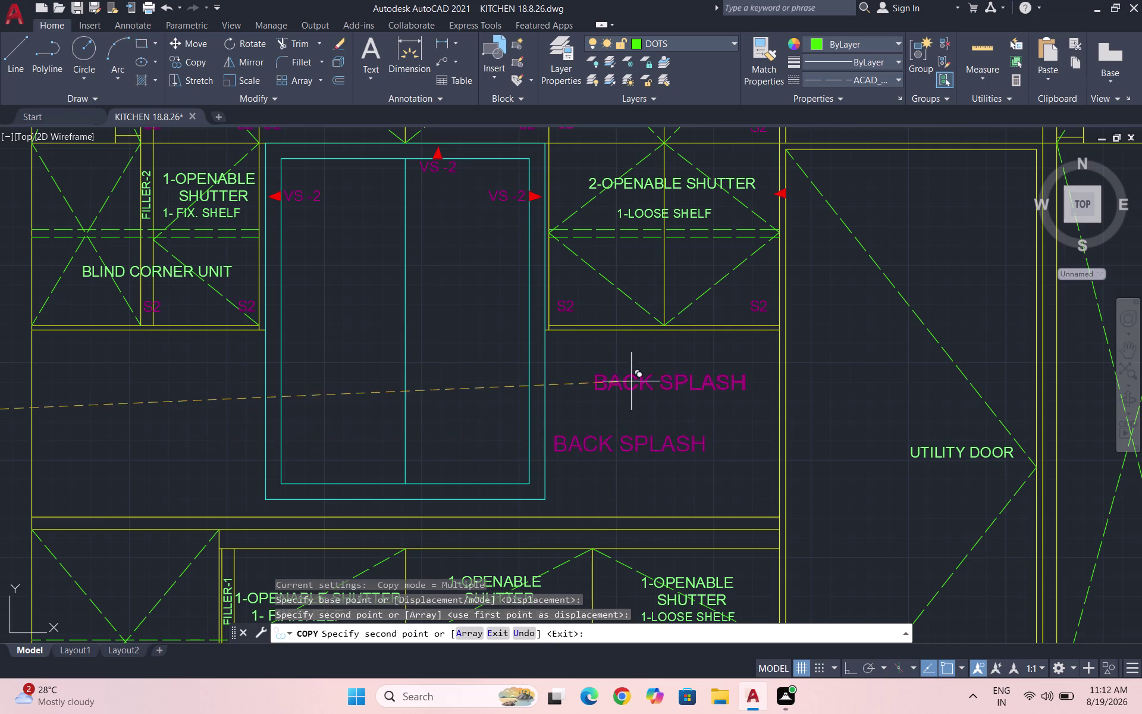
End the BACK SPLASH copy, then copy the PROFILE LIGHT note from its leader tip.
scroll(down, 3)
key(Escape)
scroll(up, 3)
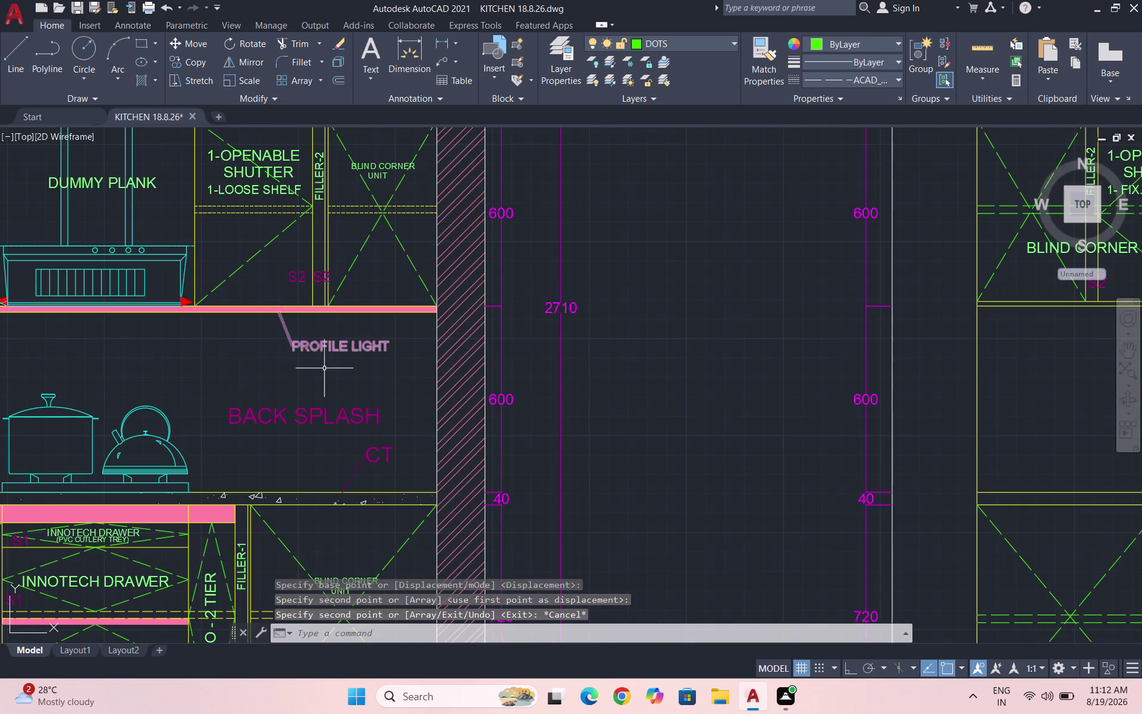
drag(365, 374, 349, 370)
click(263, 332)
text(C)
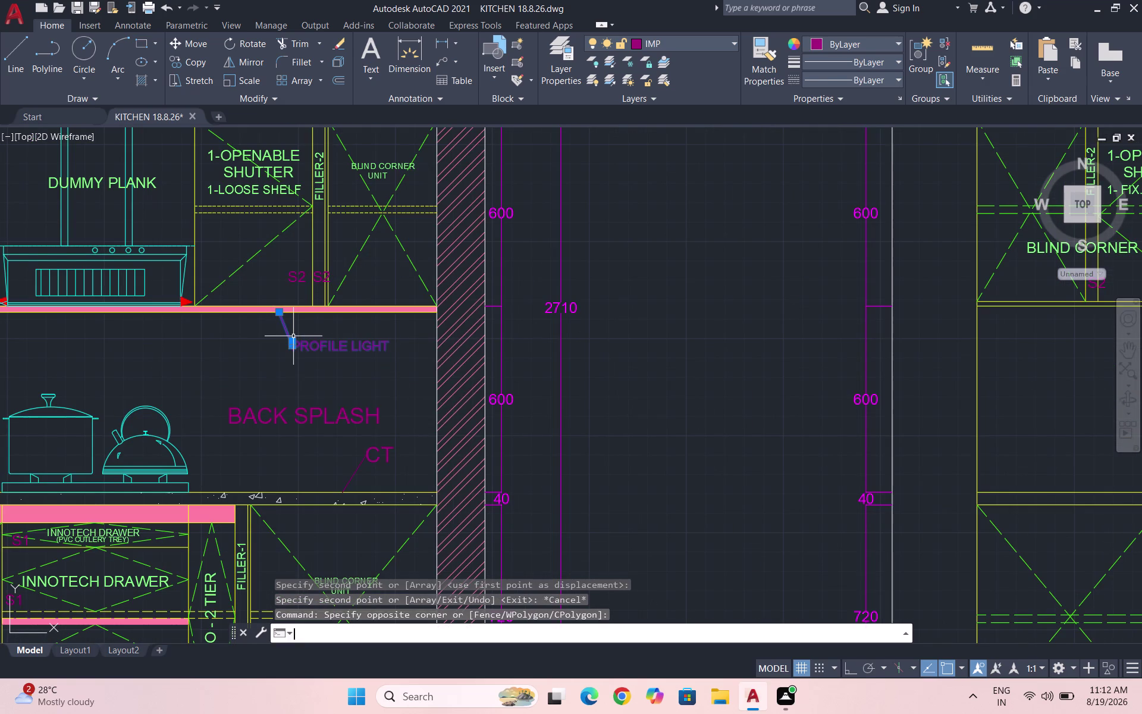
text(O)
key(Return)
scroll(up, 3)
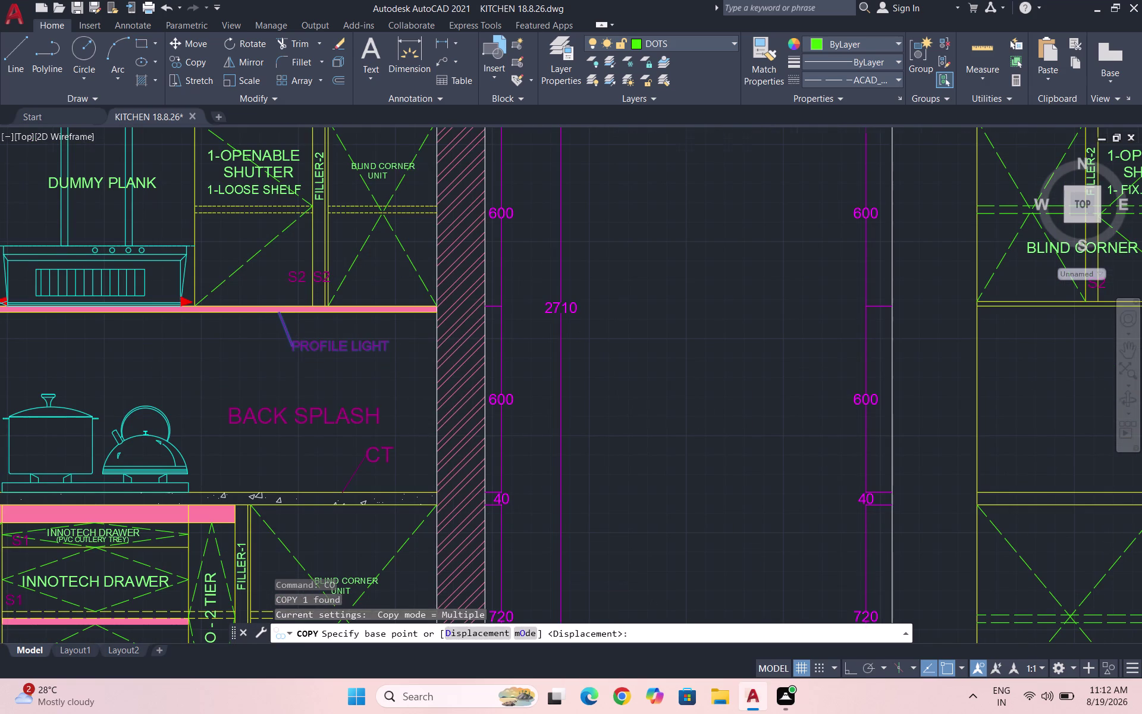
click(274, 302)
Place PROFILE LIGHT copies under the upper units, including beneath the blind corner unit.
scroll(down, 3)
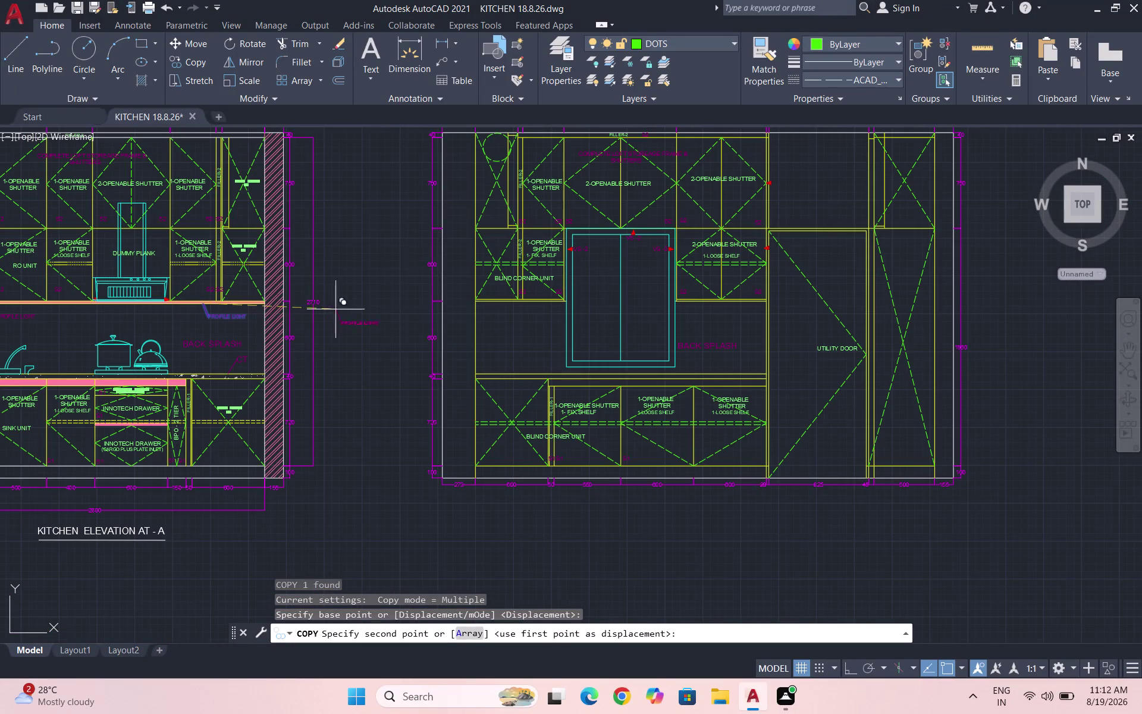
scroll(up, 3)
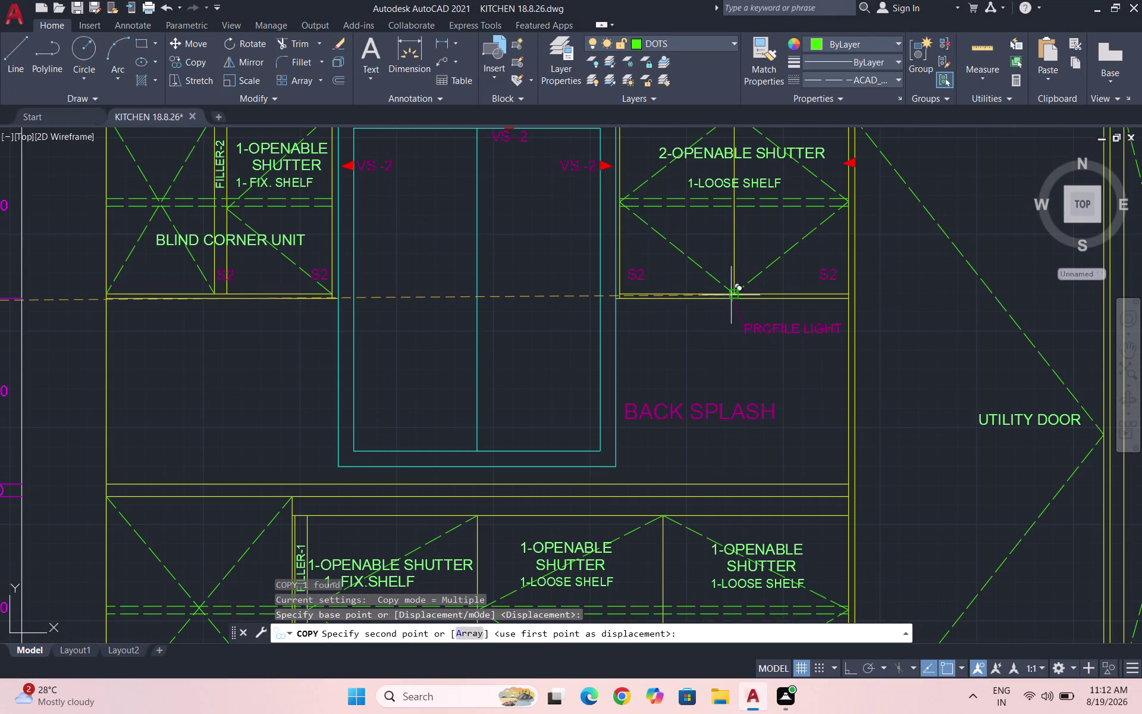
scroll(up, 3)
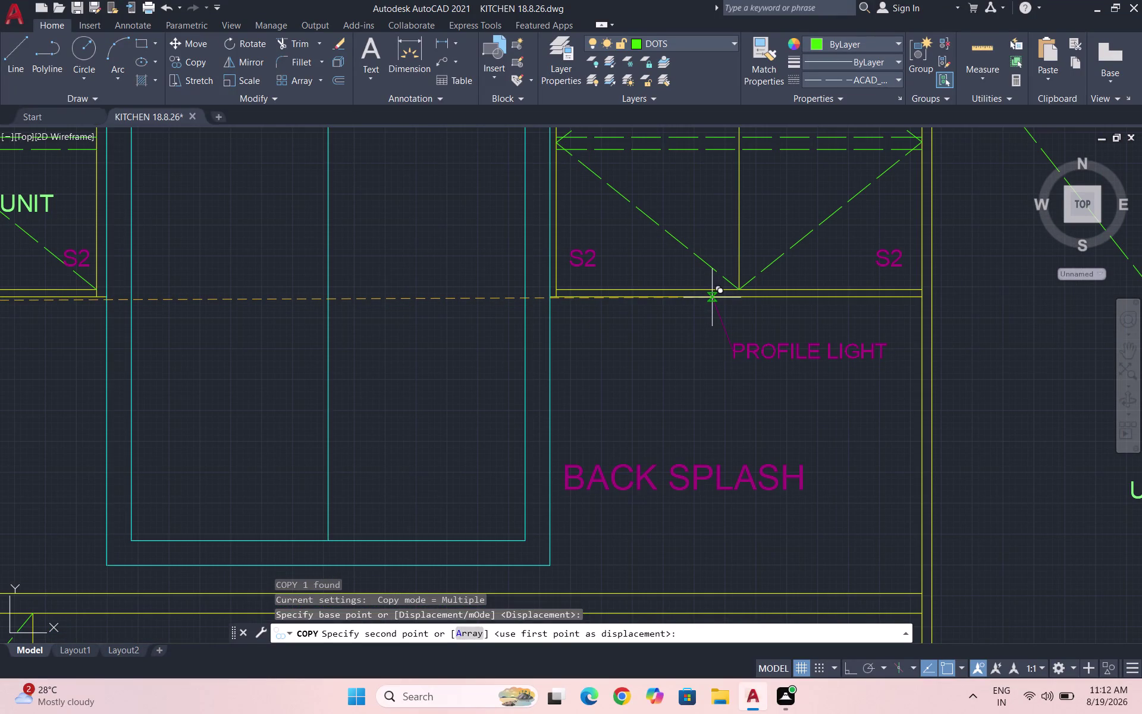
click(711, 297)
scroll(down, 3)
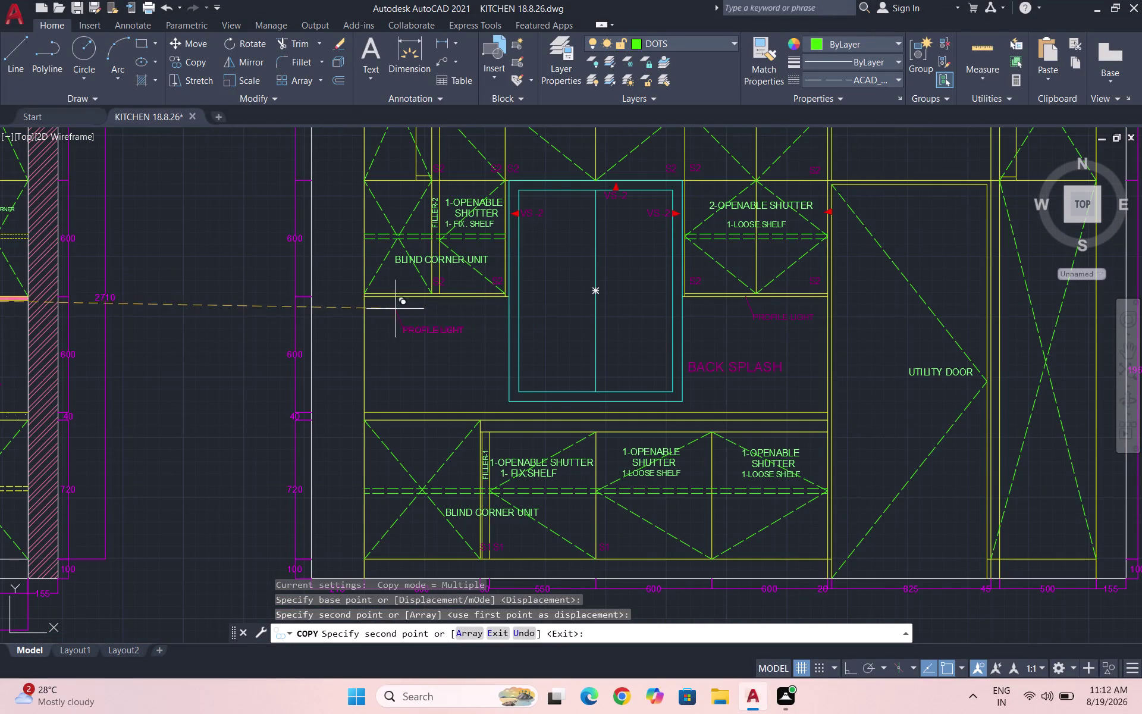
scroll(up, 3)
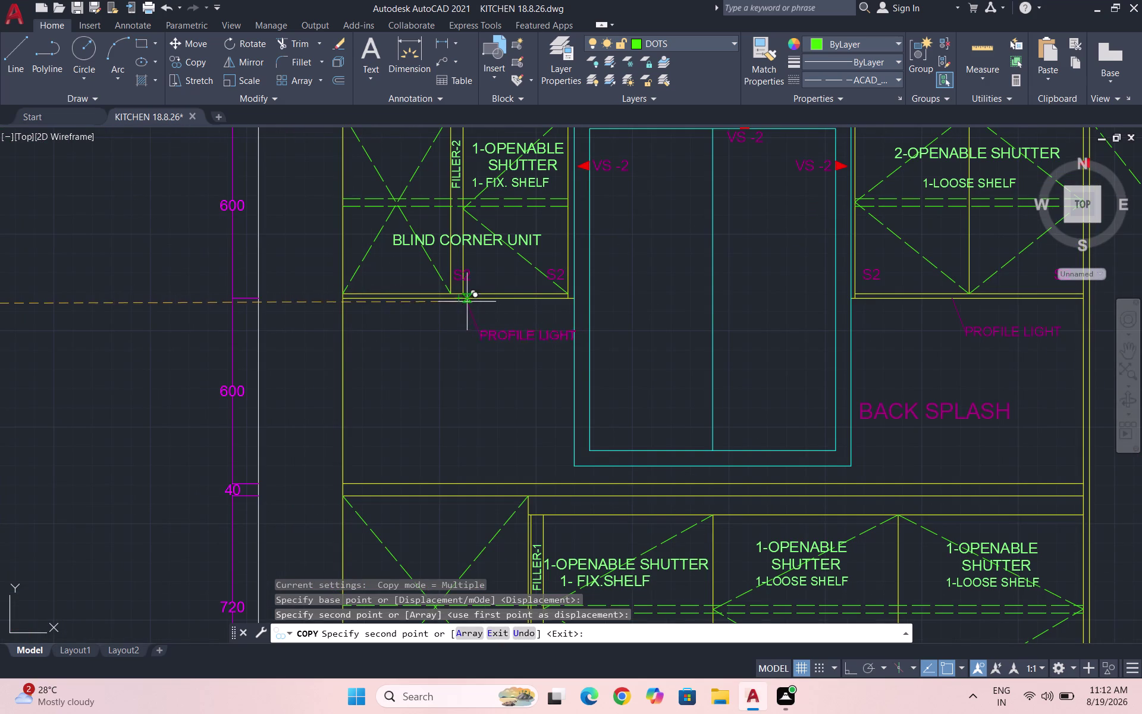
scroll(up, 3)
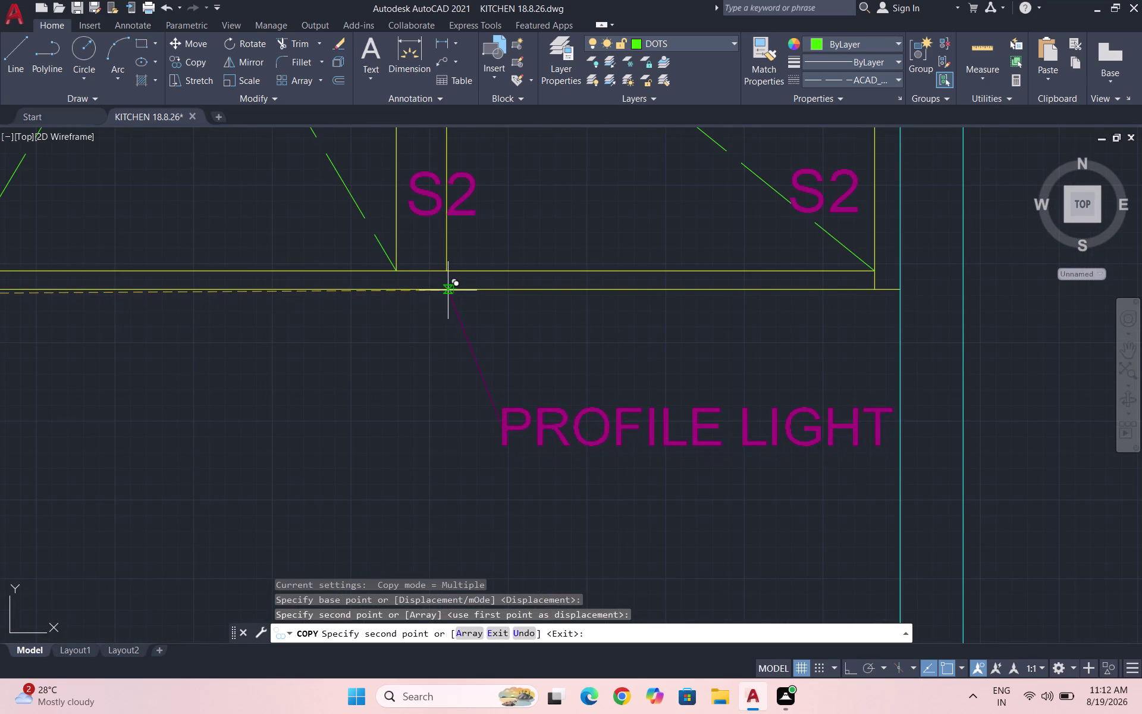
click(448, 291)
scroll(down, 3)
key(Escape)
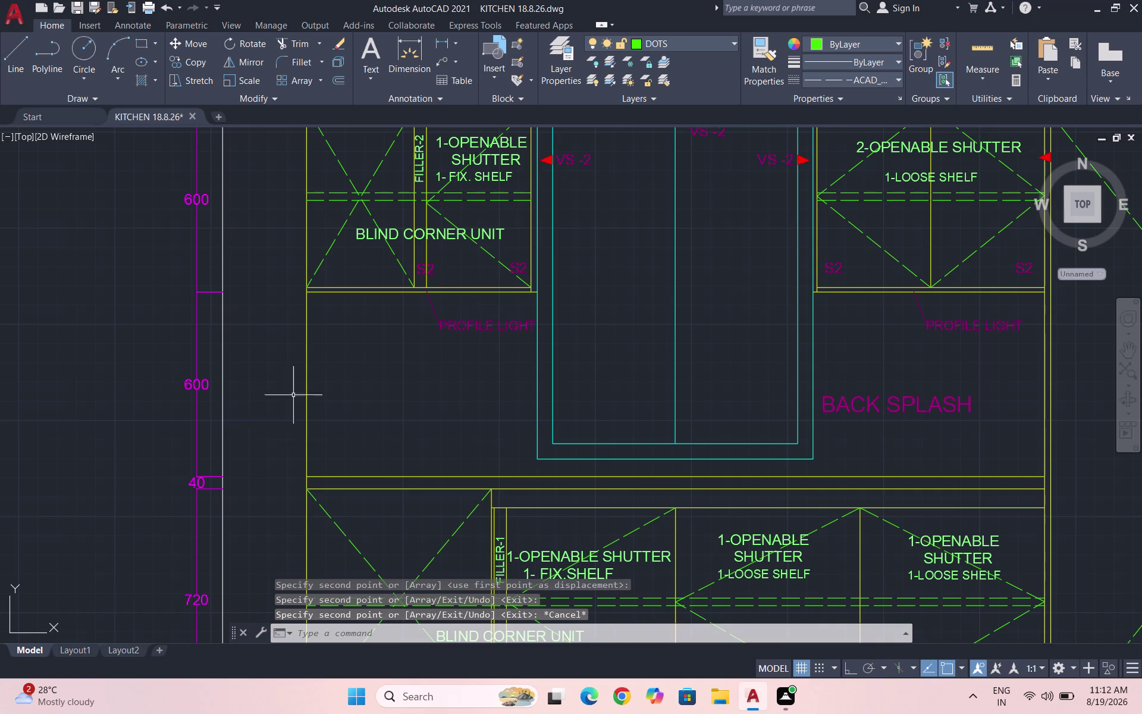
scroll(down, 3)
scroll(up, 3)
Copy the CT label and leader onto the second elevation's countertop.
drag(173, 397, 164, 396)
click(118, 386)
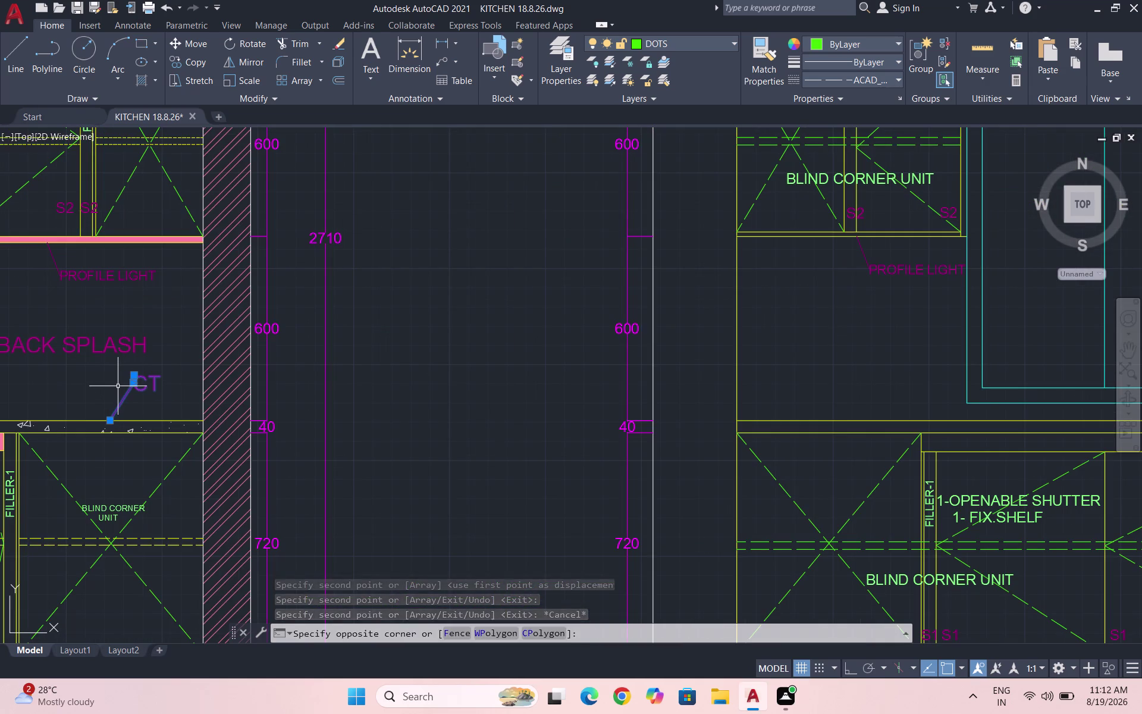
text(CO)
key(Return)
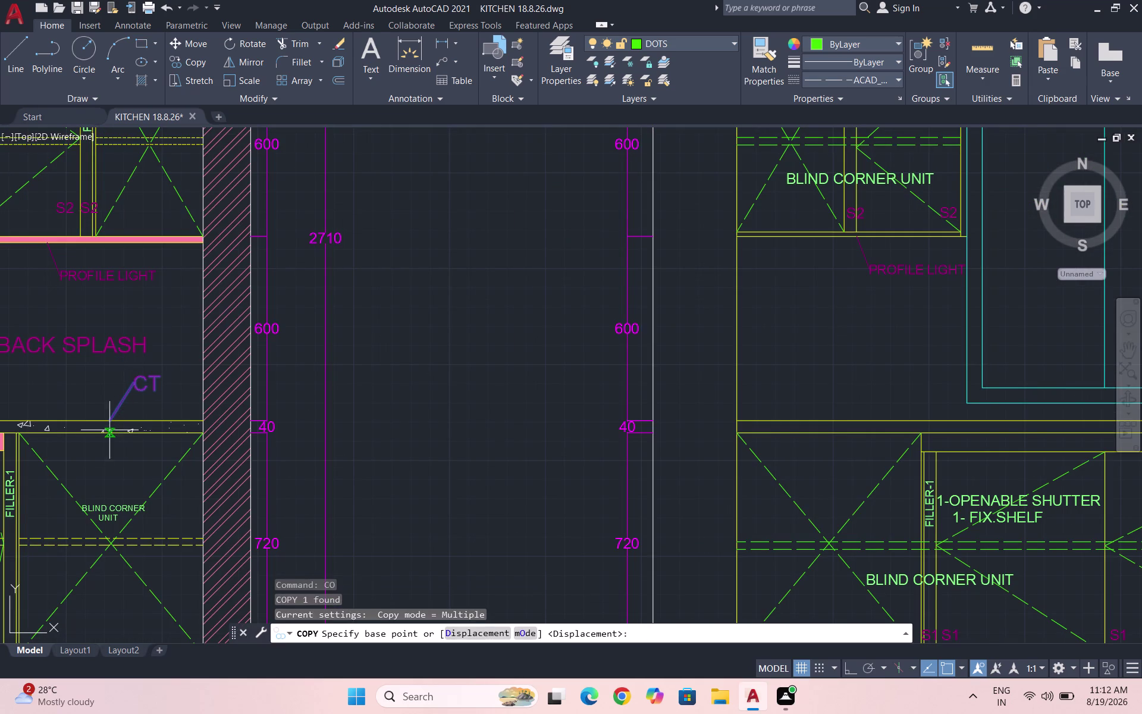
scroll(up, 3)
click(120, 404)
scroll(down, 3)
scroll(down, 3)
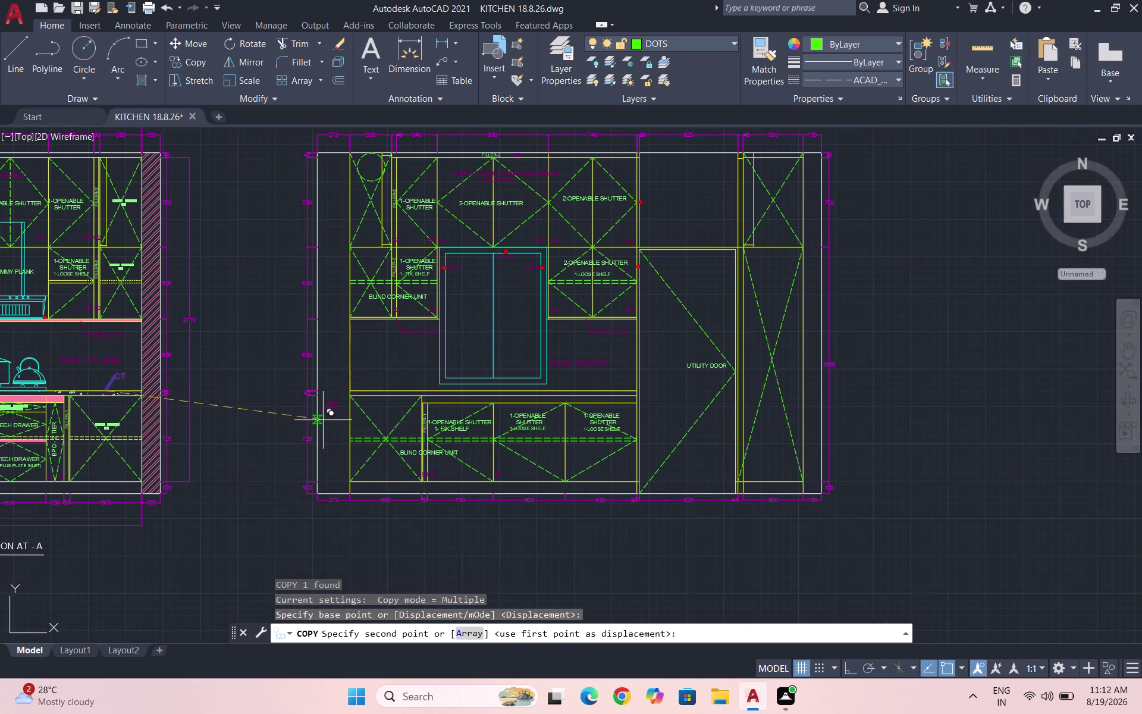
scroll(up, 3)
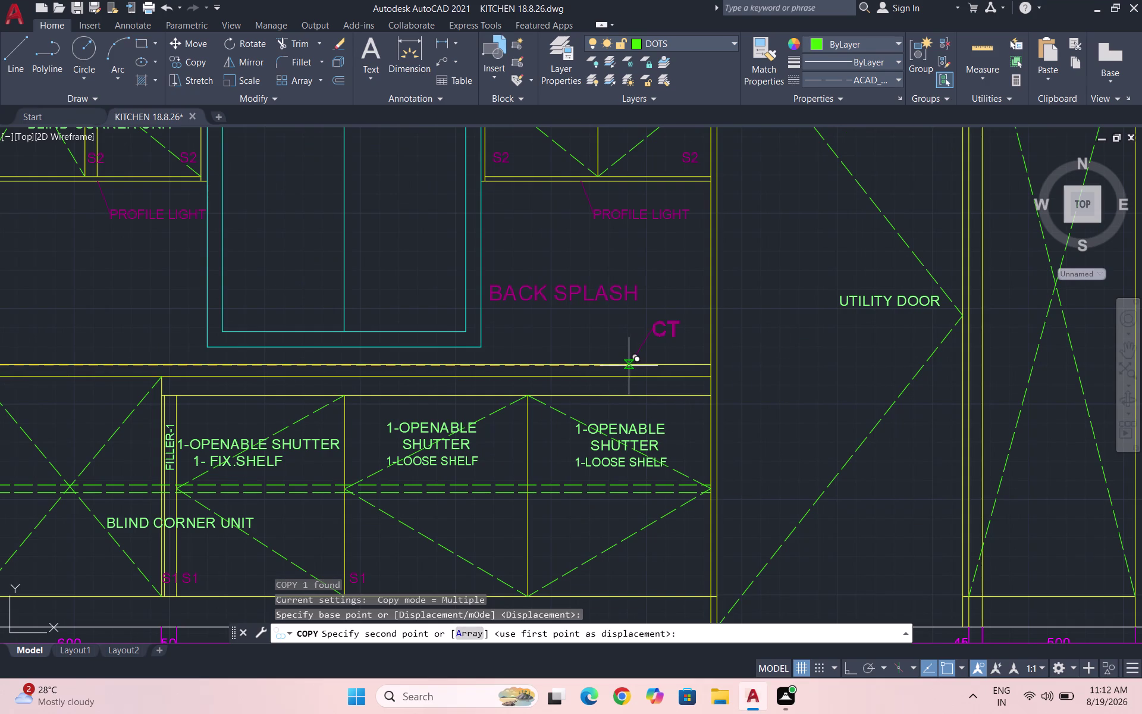
click(634, 365)
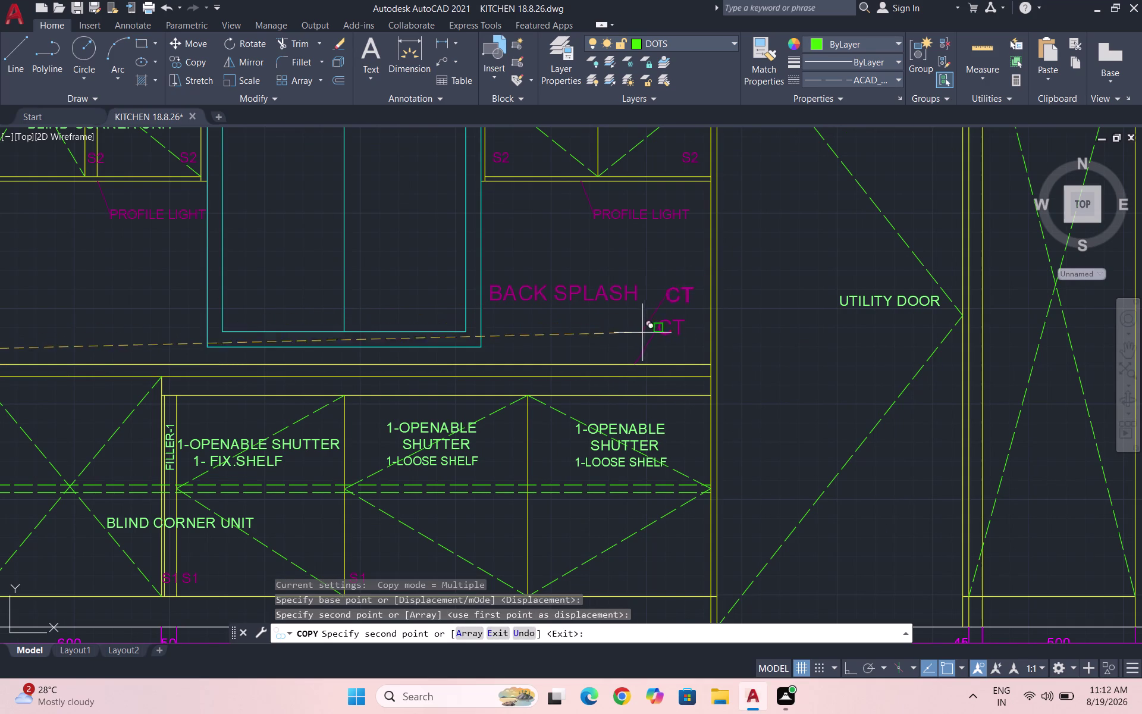
key(Escape)
key(Escape)
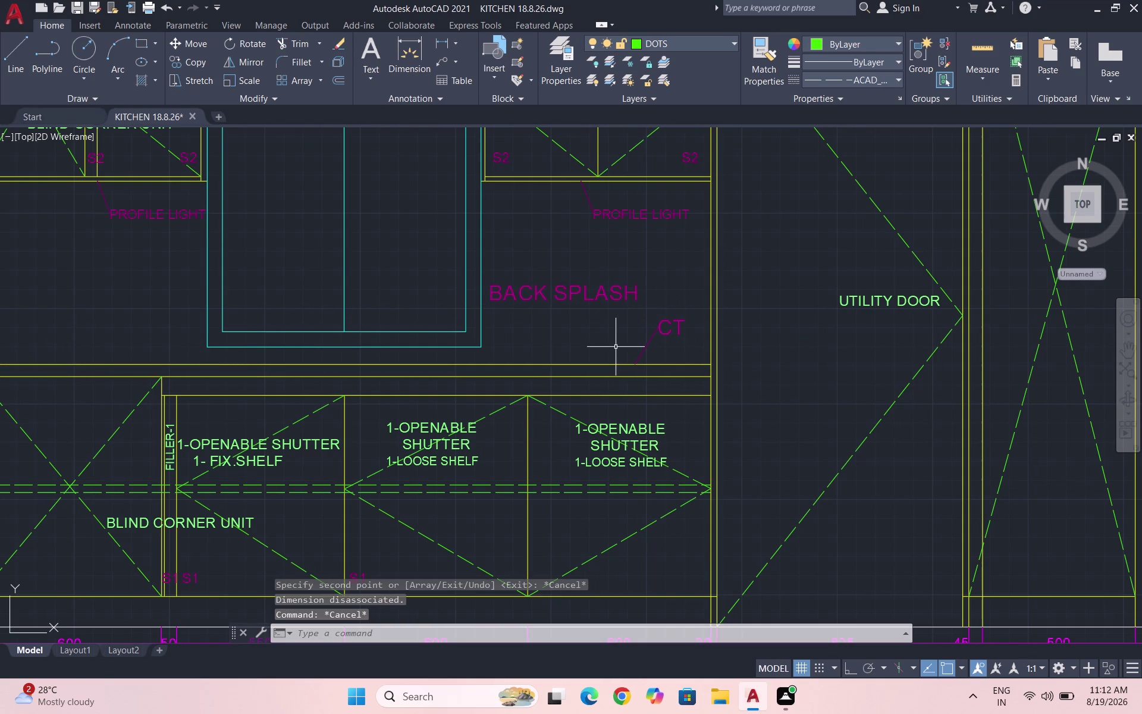
Save the drawing.
key(ctrl+s)
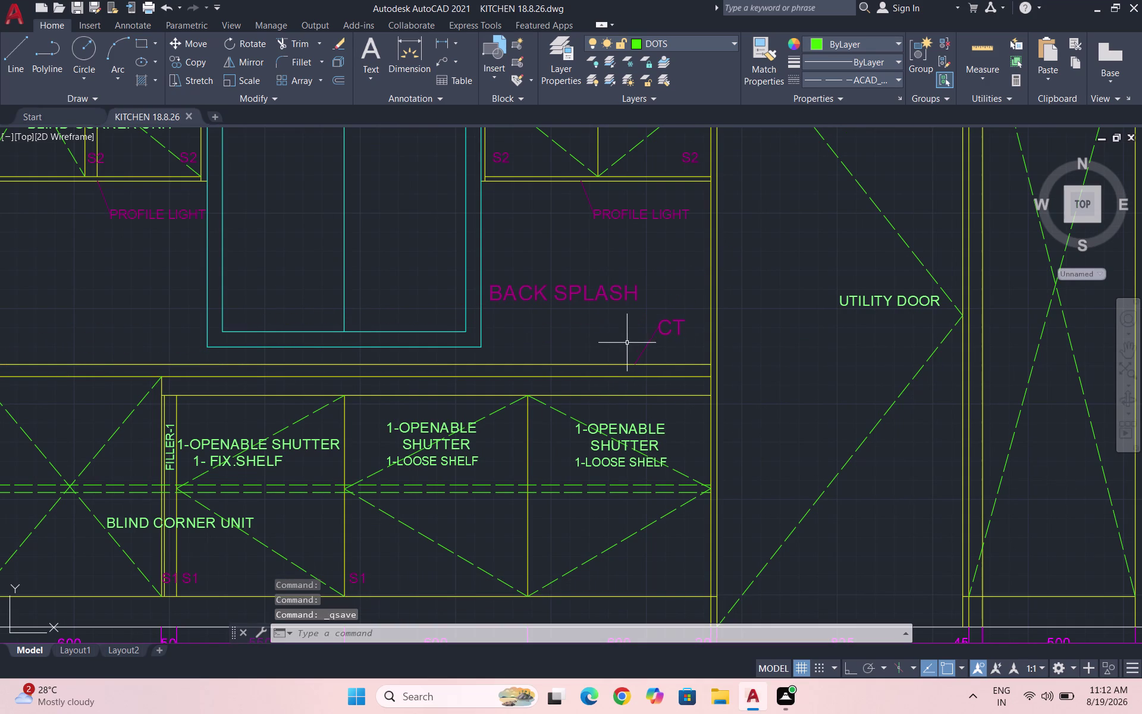
scroll(down, 3)
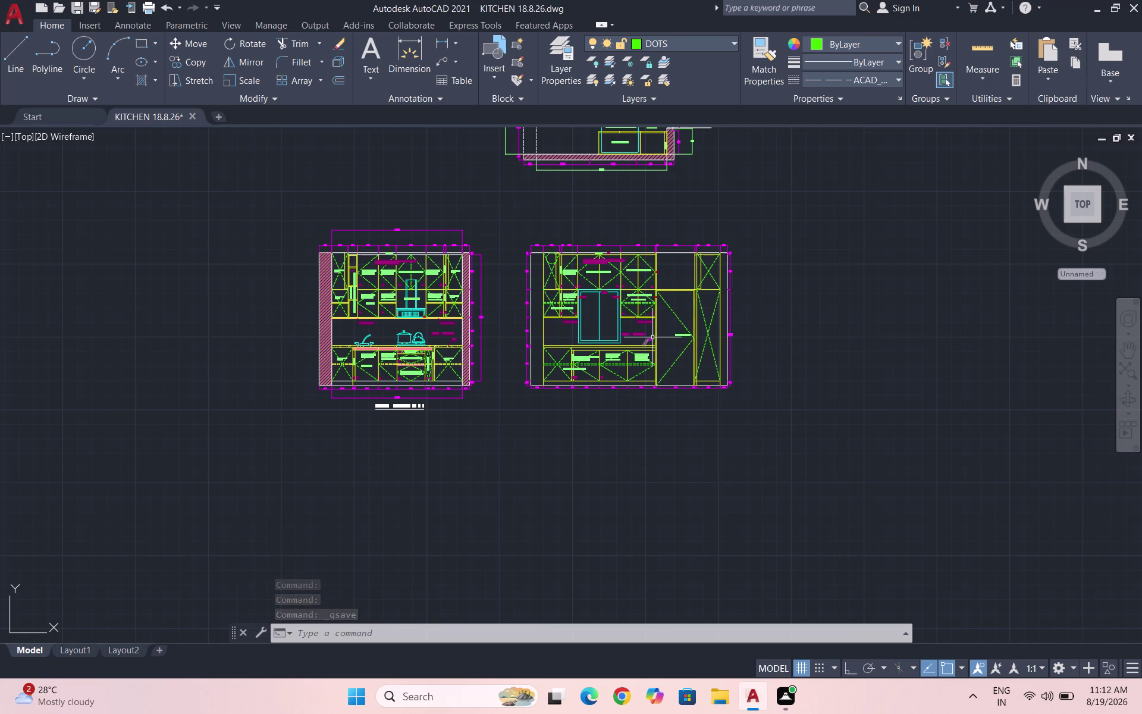
scroll(up, 3)
Copy the BACK SPLASH text toward the window opening.
click(442, 333)
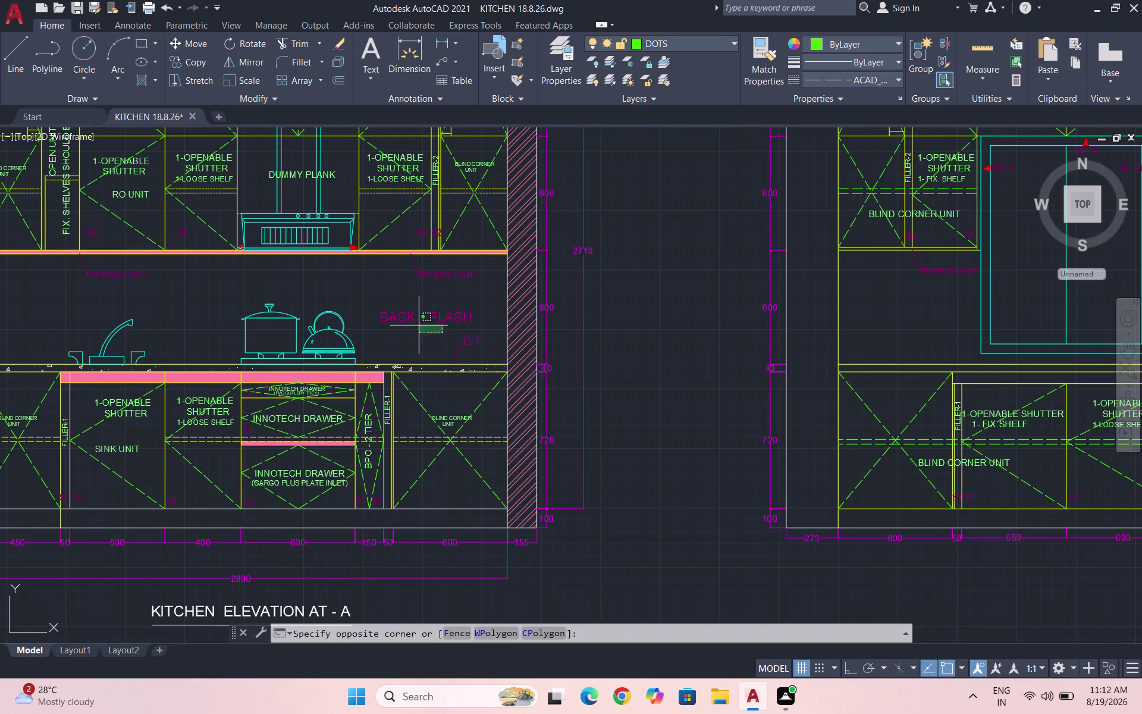
click(384, 309)
text(CO)
key(Return)
scroll(up, 3)
click(392, 313)
scroll(down, 3)
scroll(up, 3)
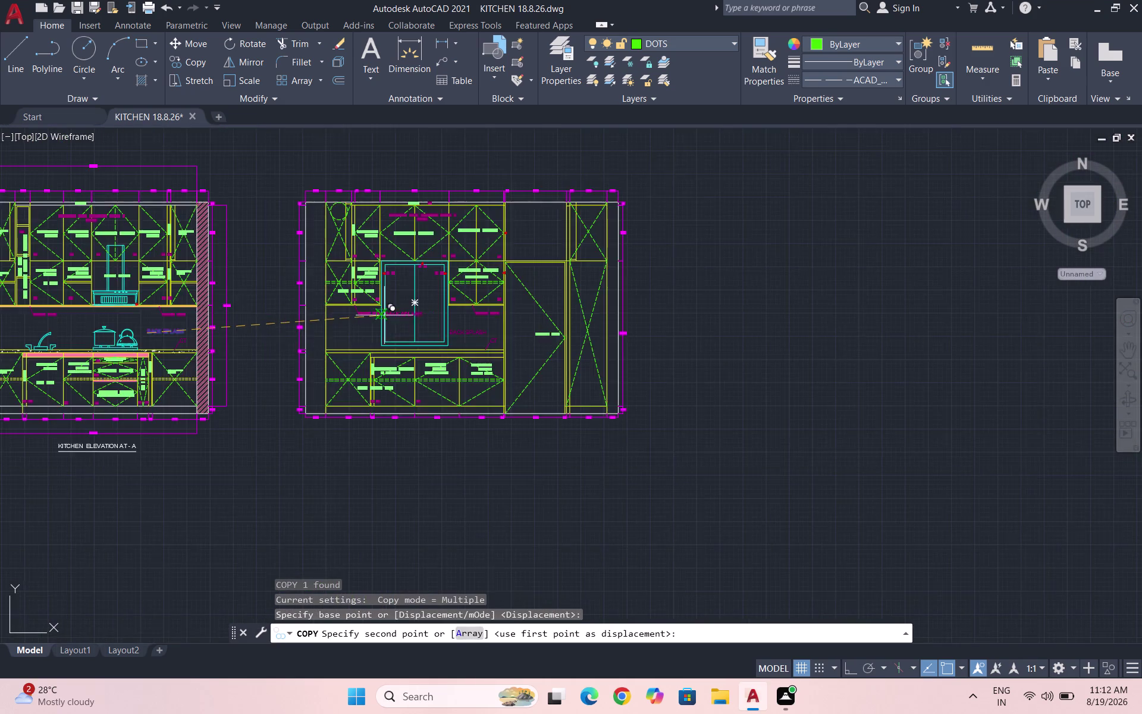
scroll(up, 3)
click(419, 310)
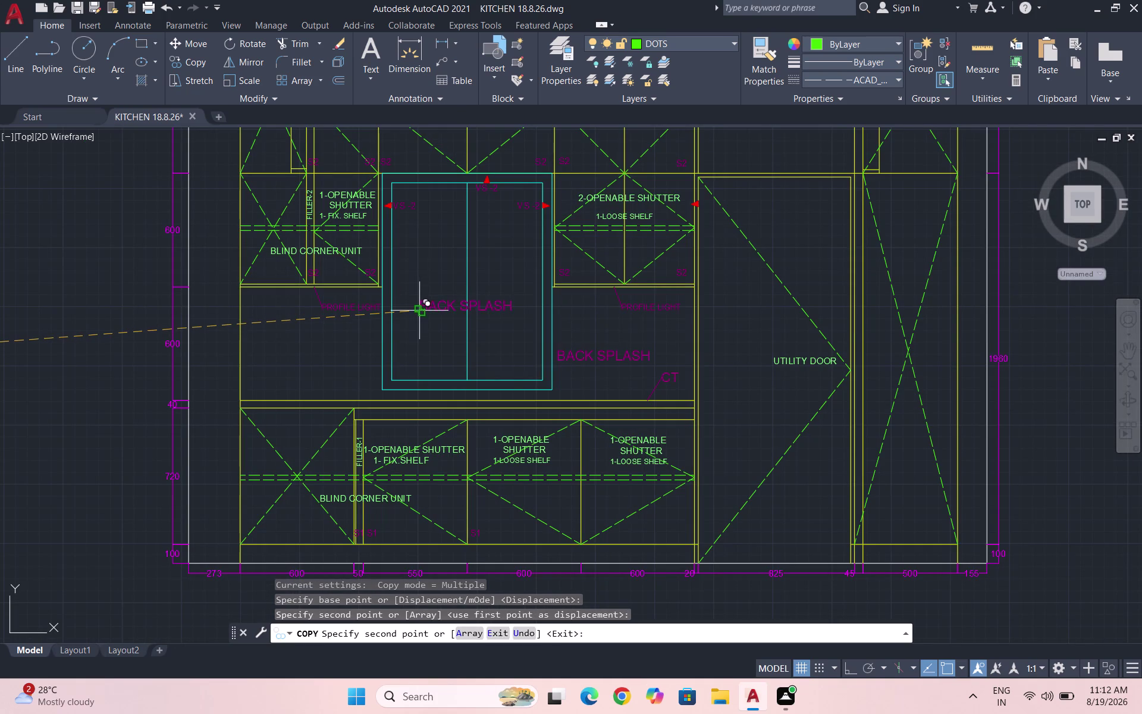
key(Escape)
Cancel the text edit and delete the misplaced BACK SPLASH copy.
triple_click(433, 303)
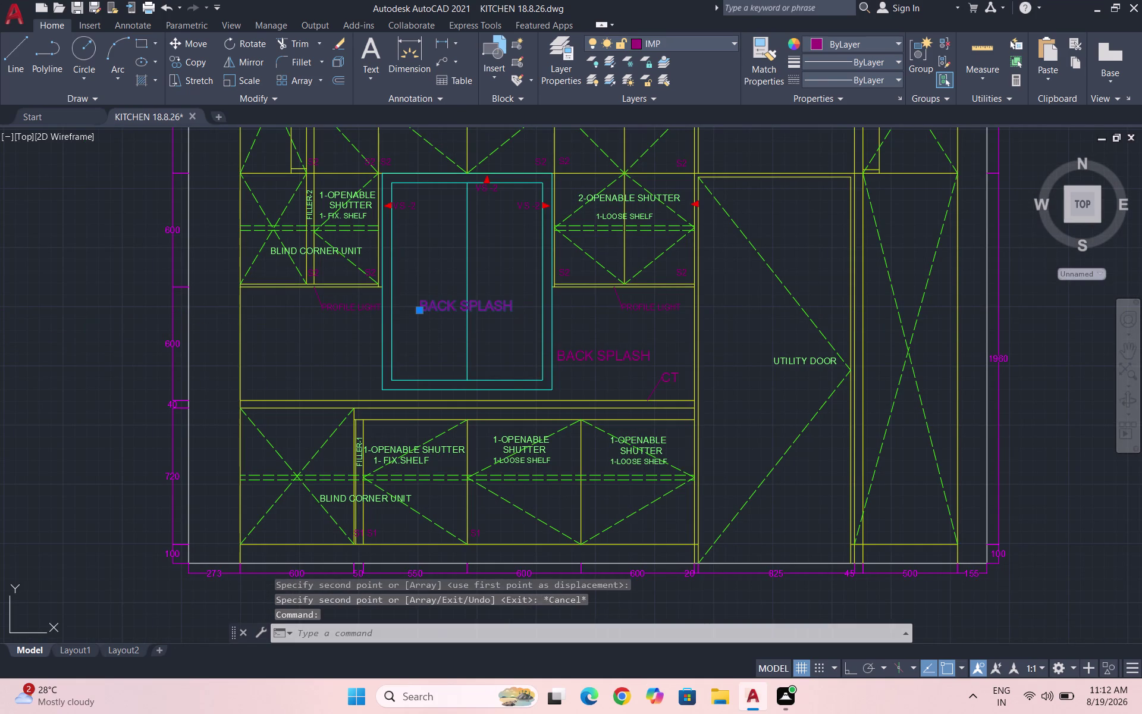
key(Escape)
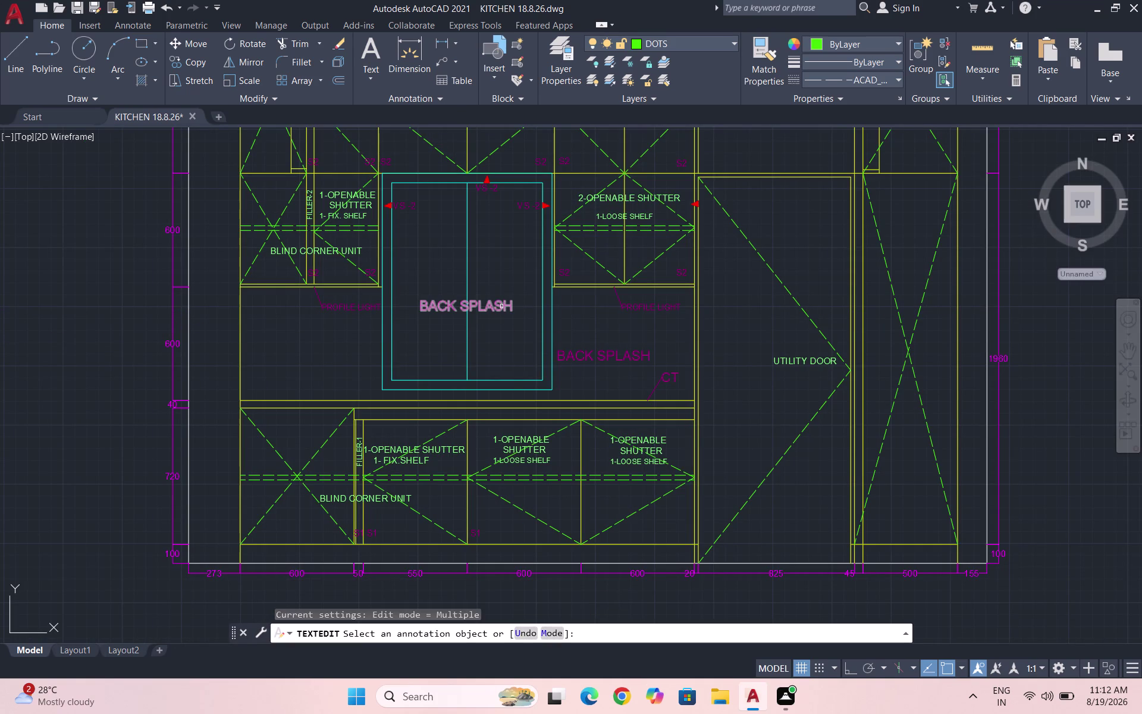
click(500, 314)
key(Escape)
click(497, 320)
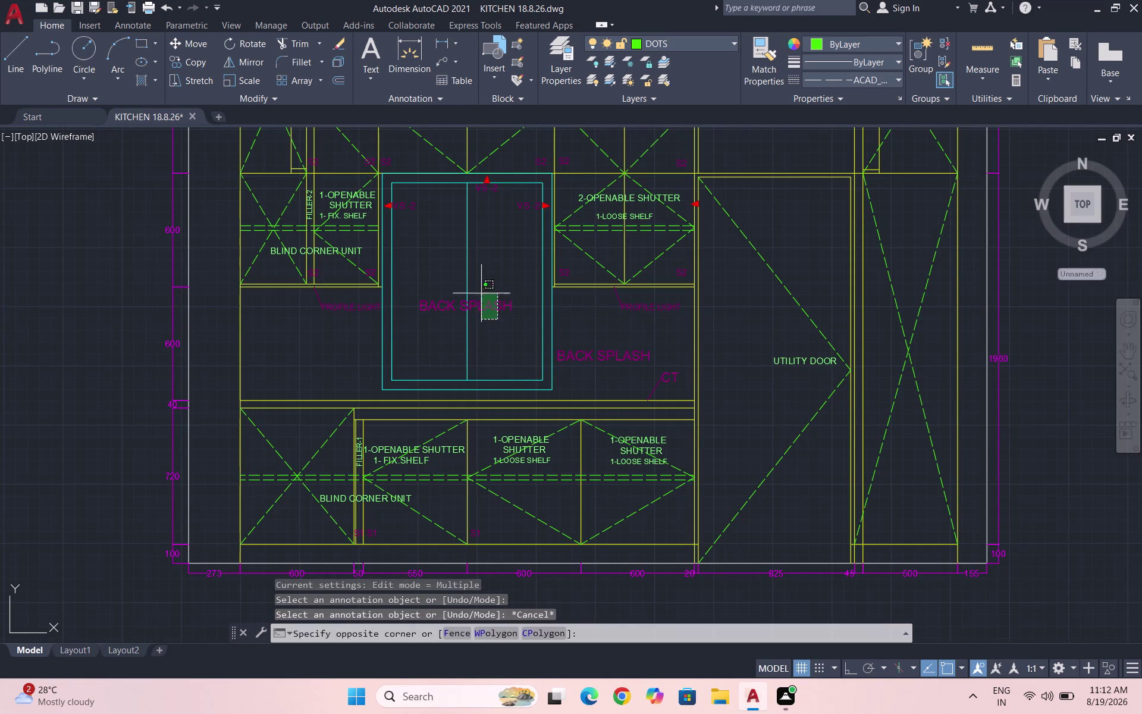
click(472, 279)
key(Delete)
key(Escape)
key(Escape)
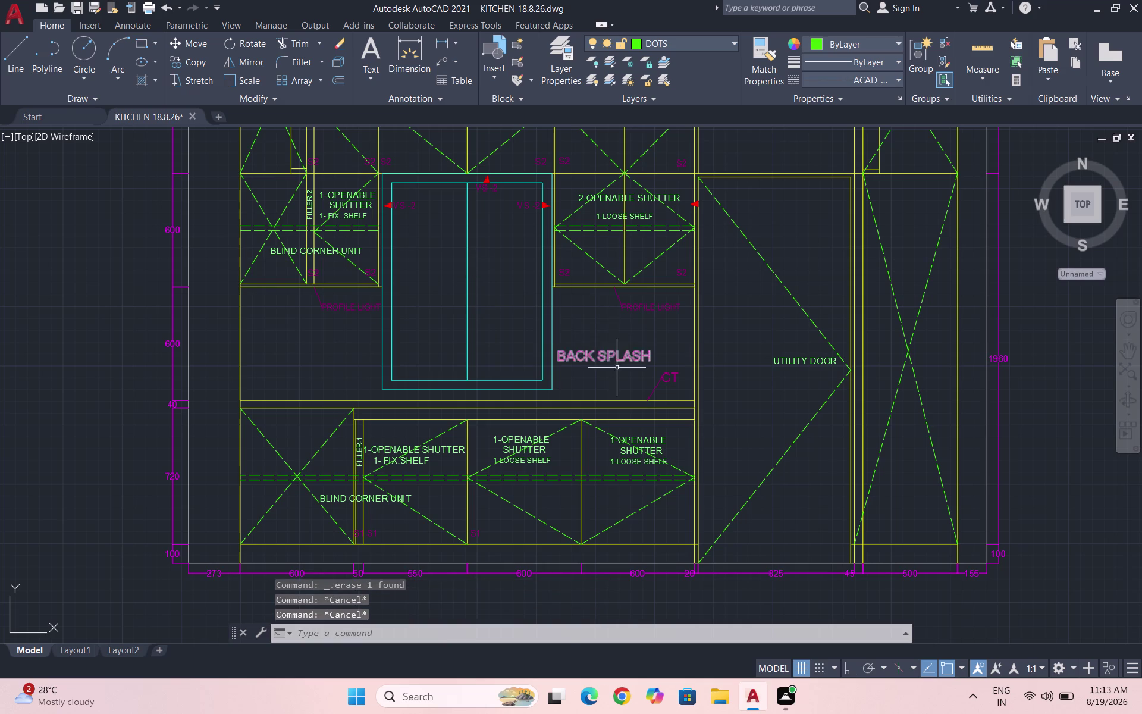
Copy the BACK SPLASH text from above the countertop into the window opening.
drag(617, 369, 606, 363)
click(578, 346)
text(CO)
key(Return)
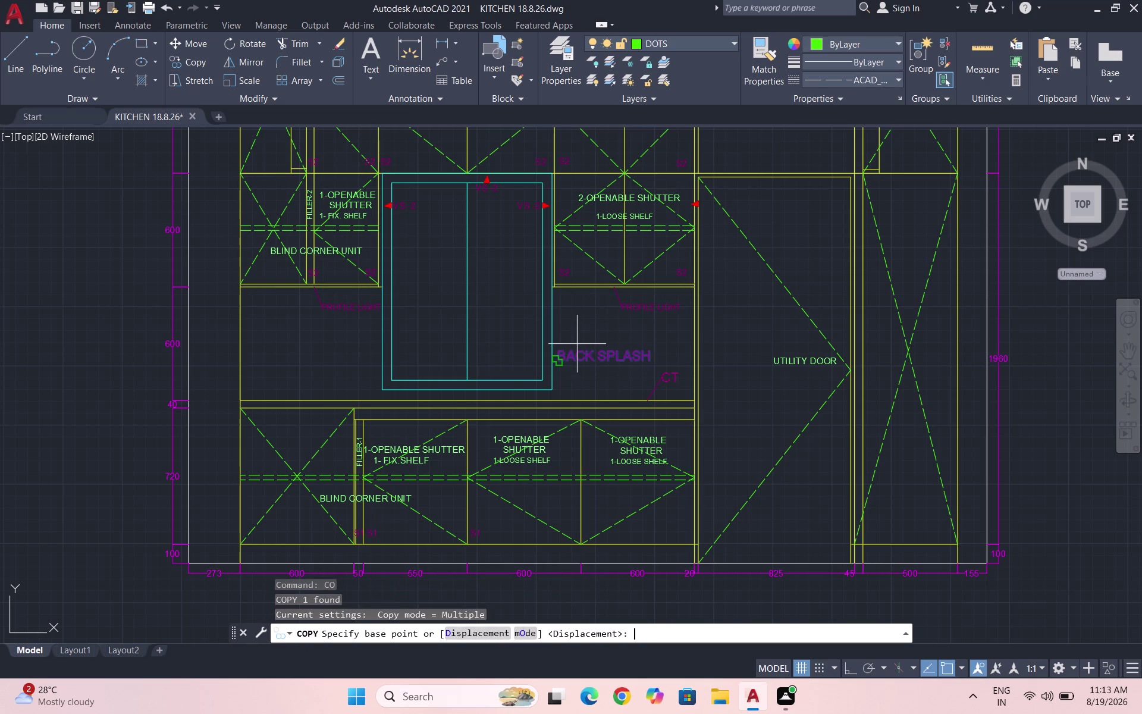
click(598, 356)
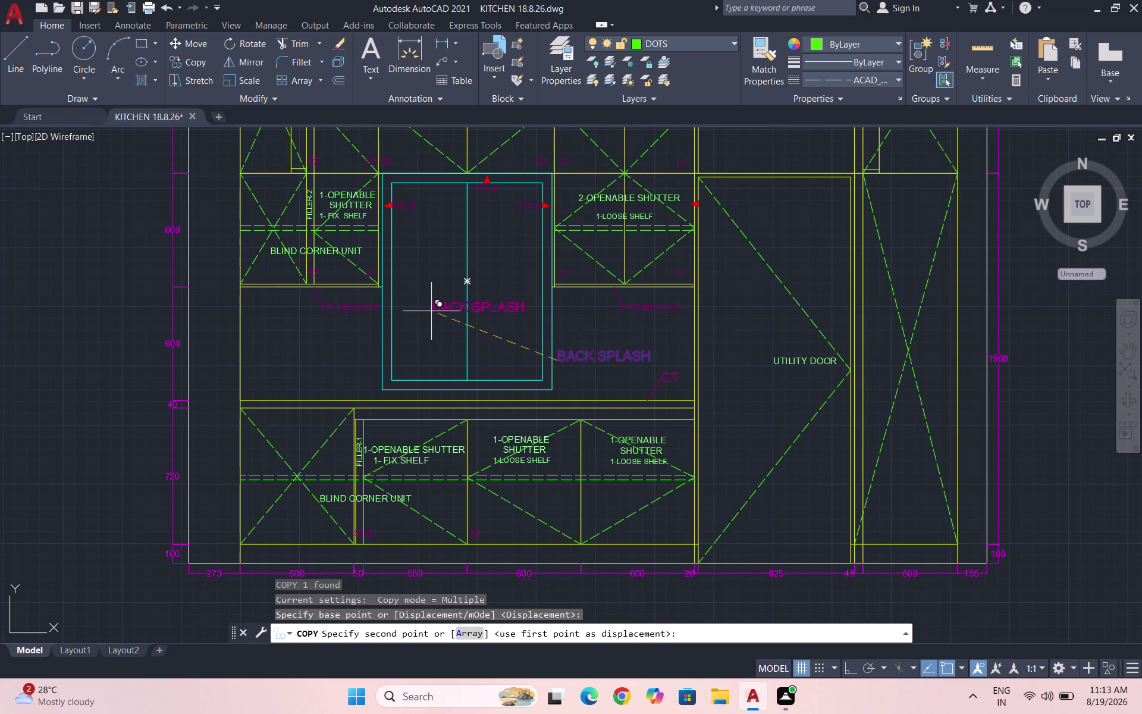
click(431, 311)
key(Escape)
Change the copied text inside the window opening to read WINDOW.
scroll(up, 3)
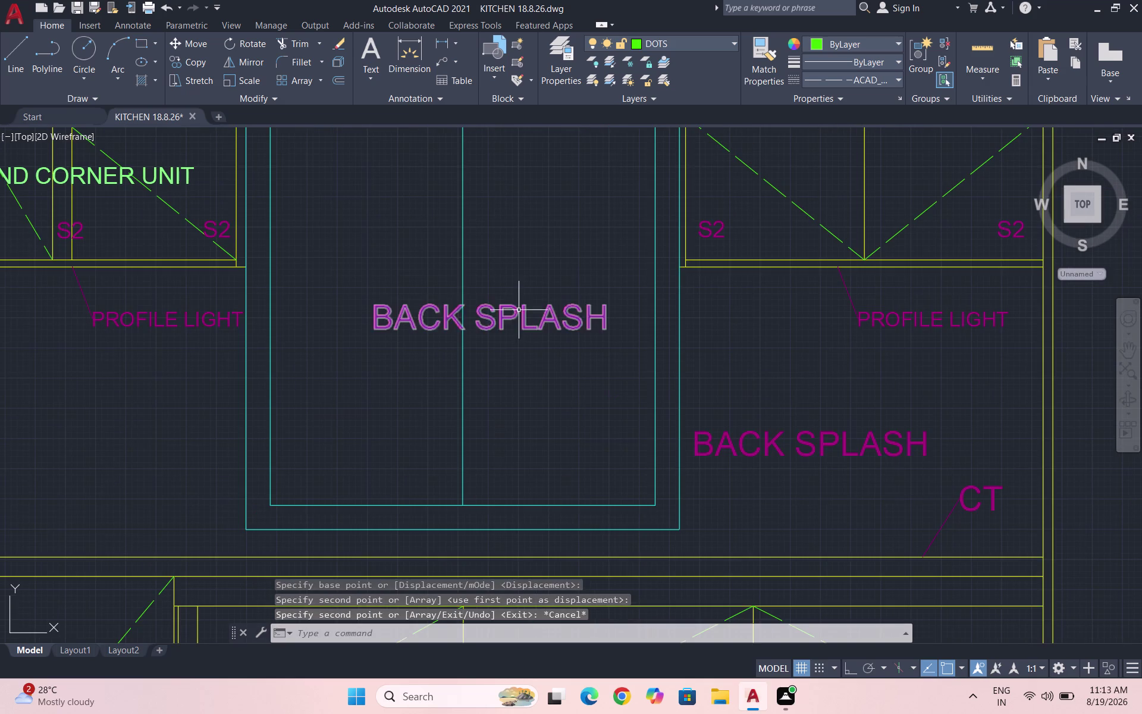
double_click(516, 316)
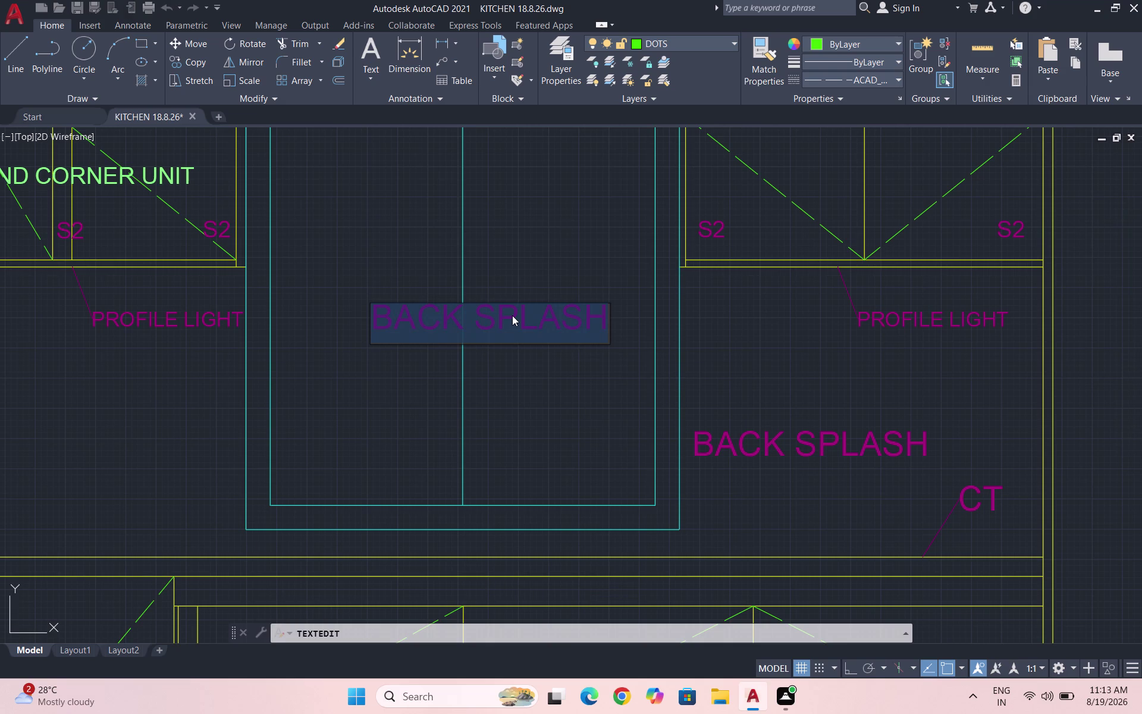
text(WINDOW)
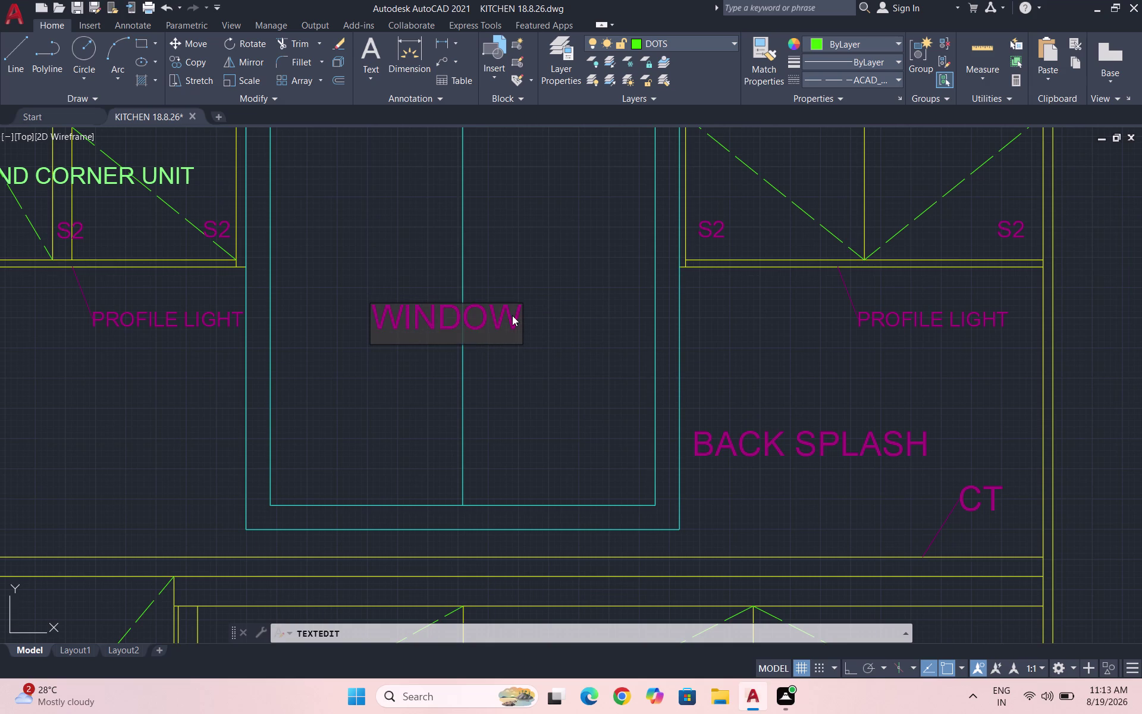
key(Return)
key(Escape)
scroll(down, 3)
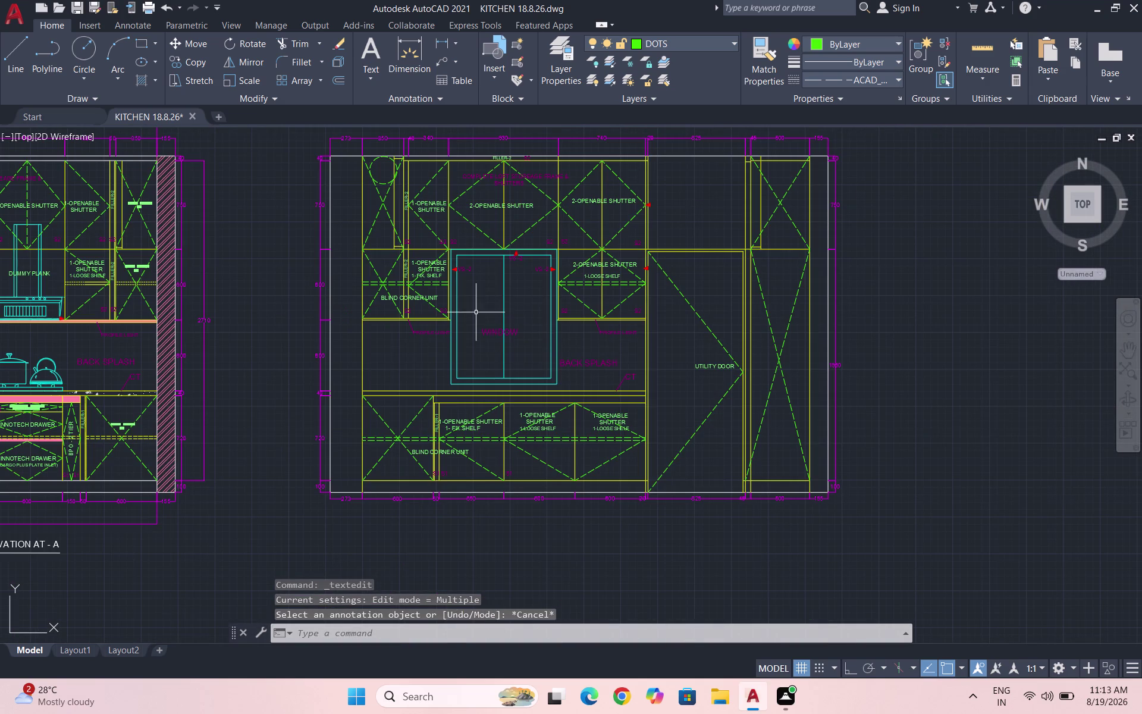
Move the WINDOW label to a new spot inside the opening.
scroll(up, 3)
scroll(up, 3)
click(573, 359)
click(544, 329)
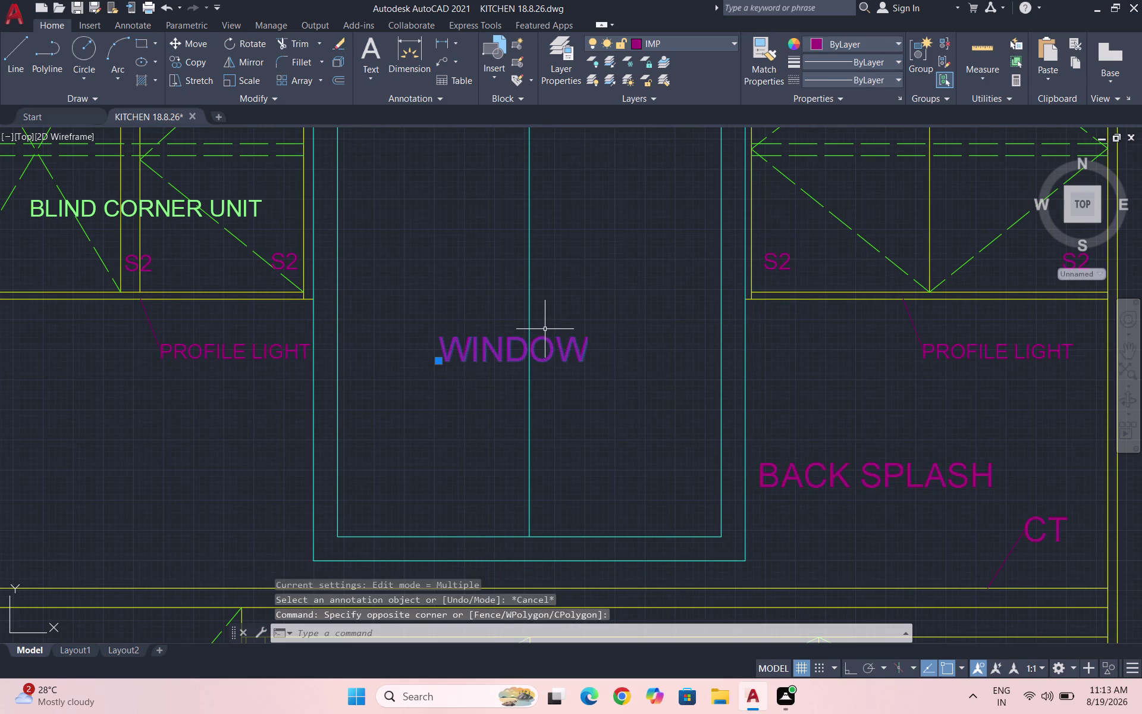
key(m)
key(Return)
click(588, 336)
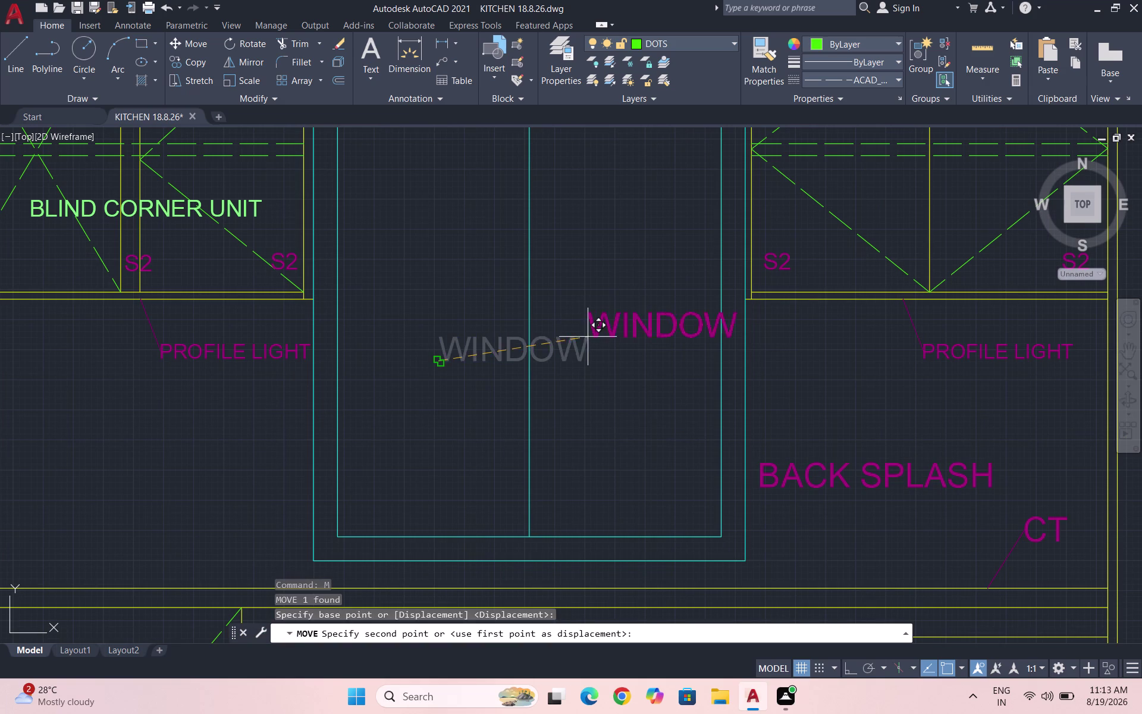
click(463, 316)
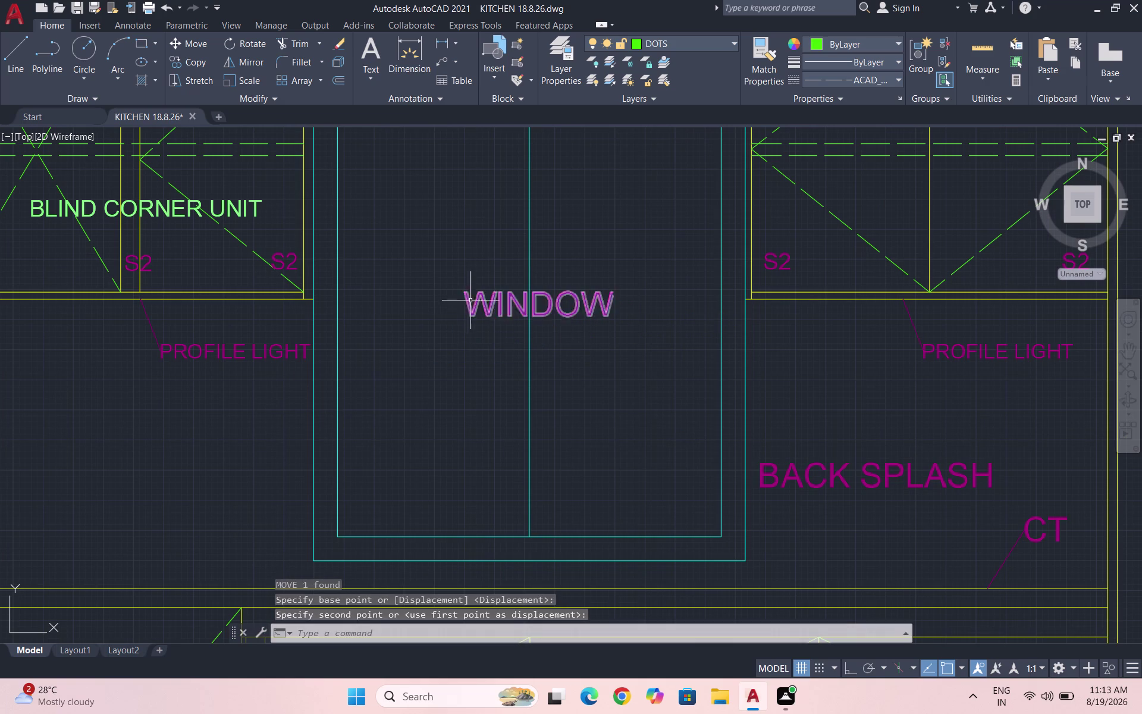
Cancel the move command and save the drawing.
scroll(down, 3)
key(Escape)
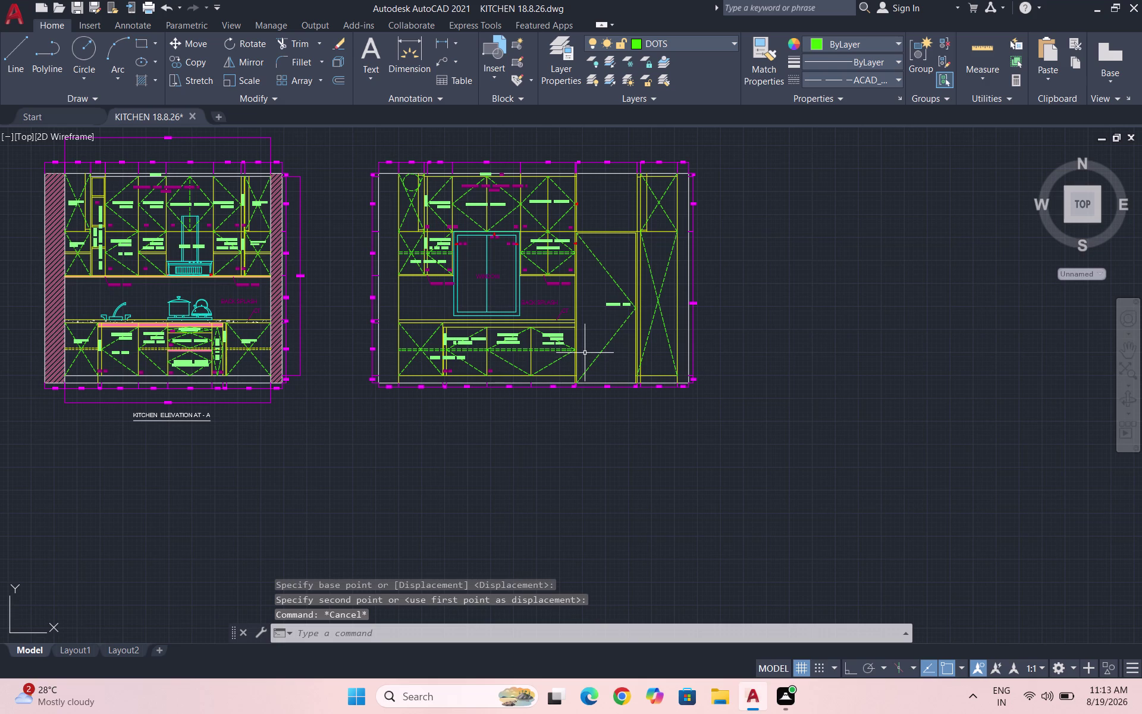
key(ctrl+s)
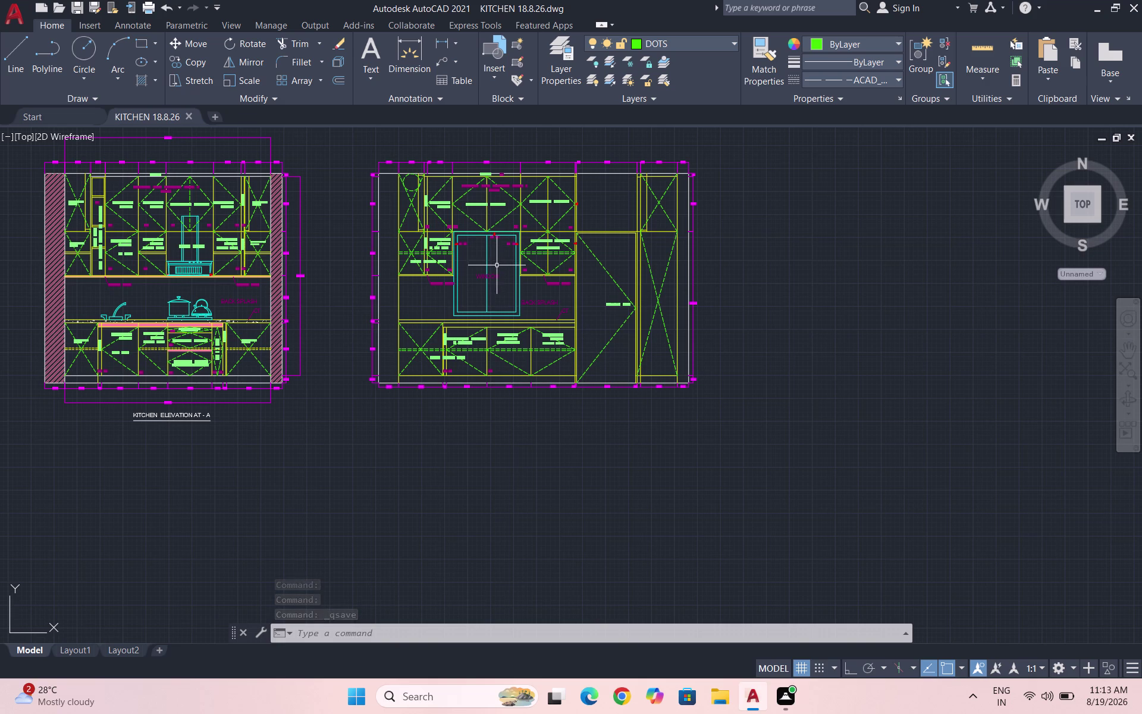
scroll(up, 3)
Copy the VS-2 label with CO to the hood's left and right ends.
drag(388, 217, 378, 211)
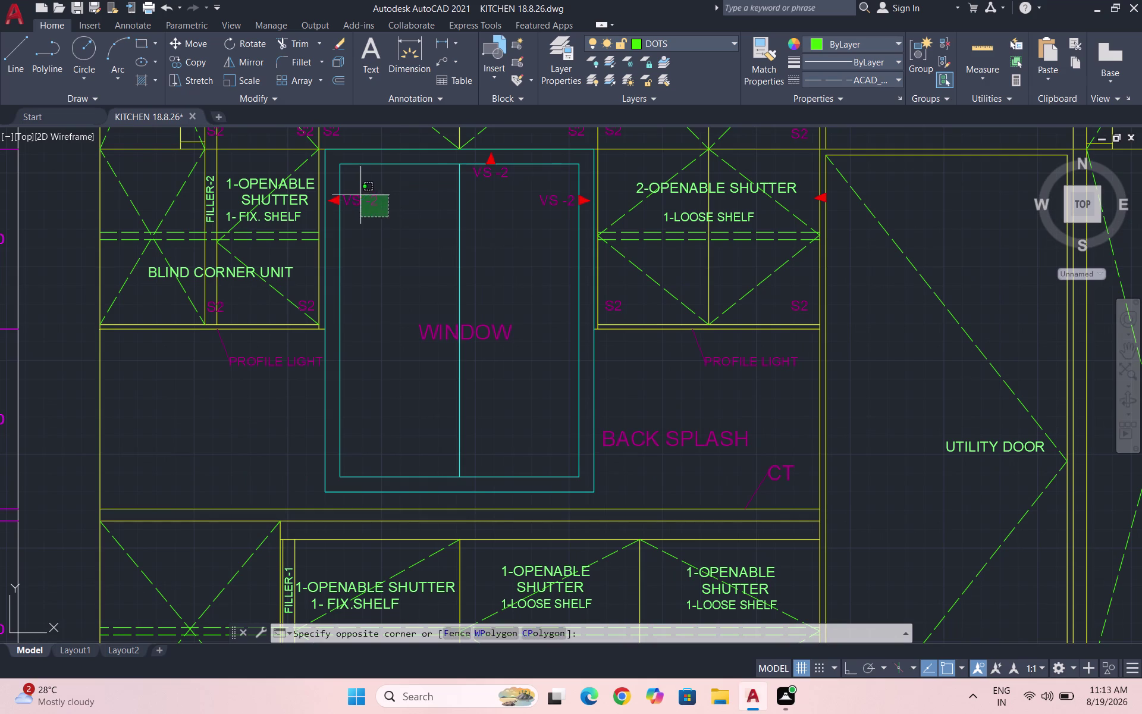
click(358, 191)
text(CO)
key(Return)
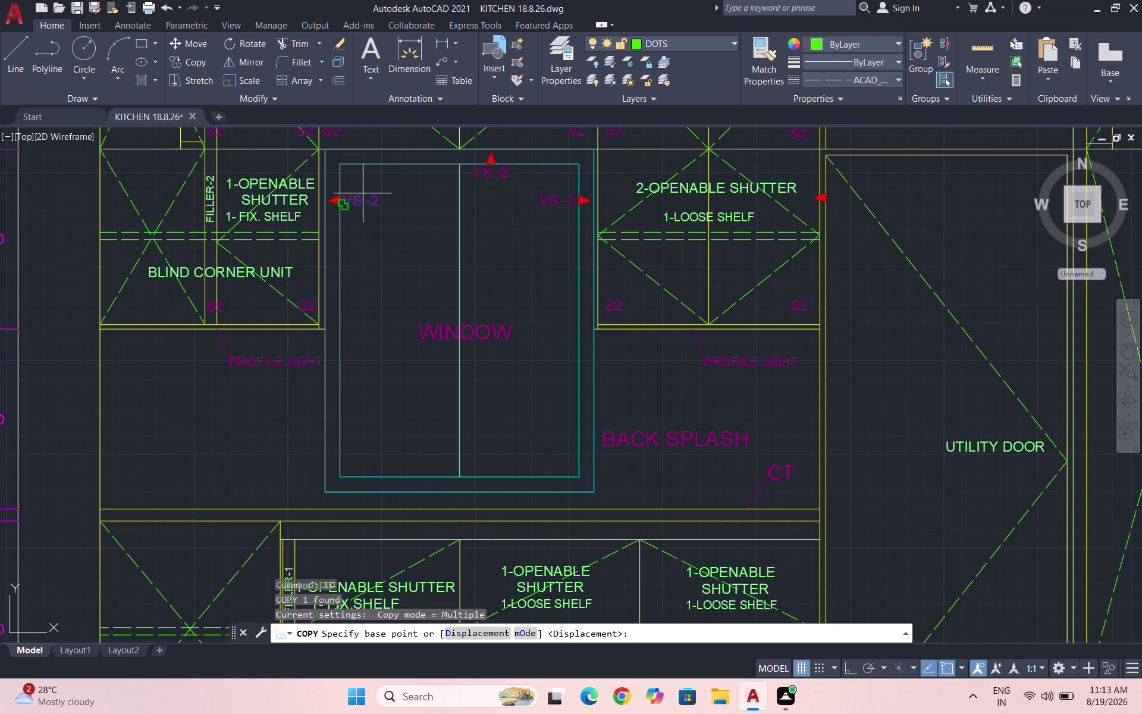
click(363, 200)
scroll(down, 3)
scroll(up, 3)
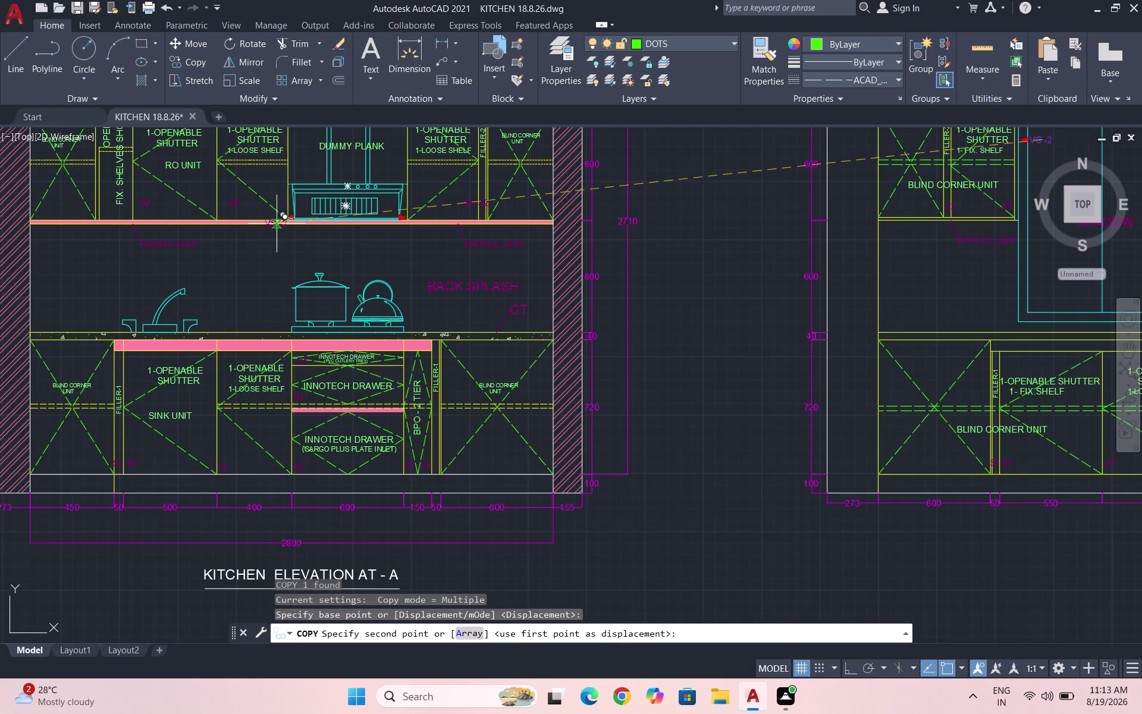
scroll(up, 3)
scroll(up, 3)
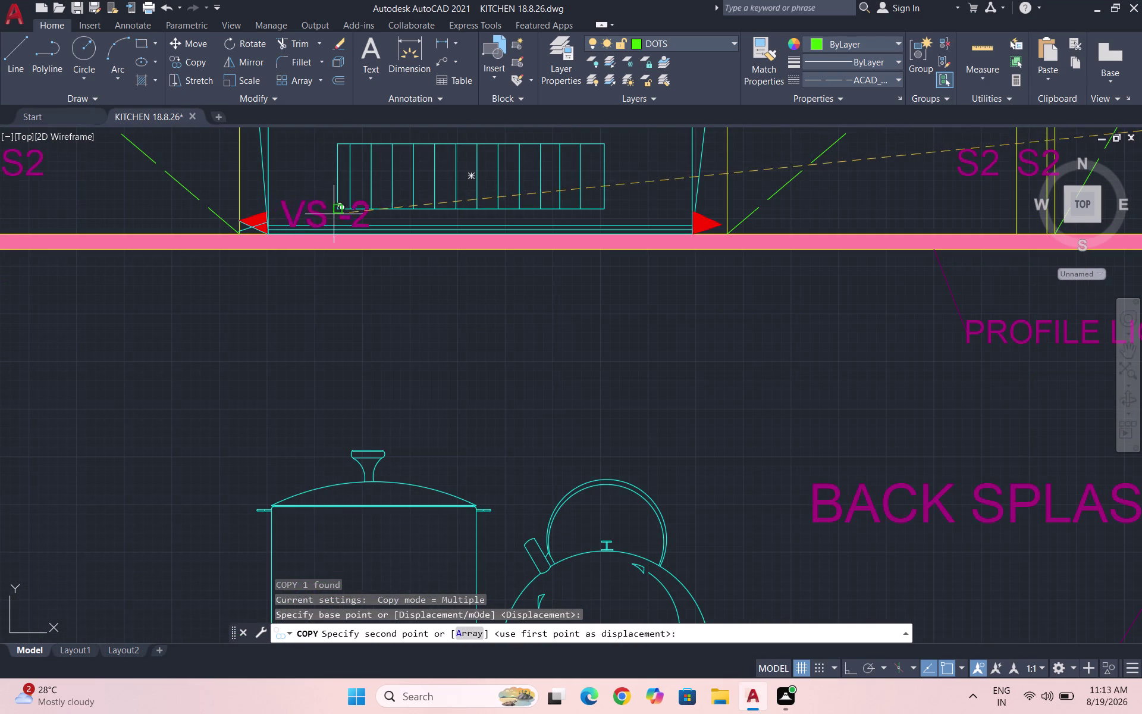
scroll(down, 3)
scroll(up, 3)
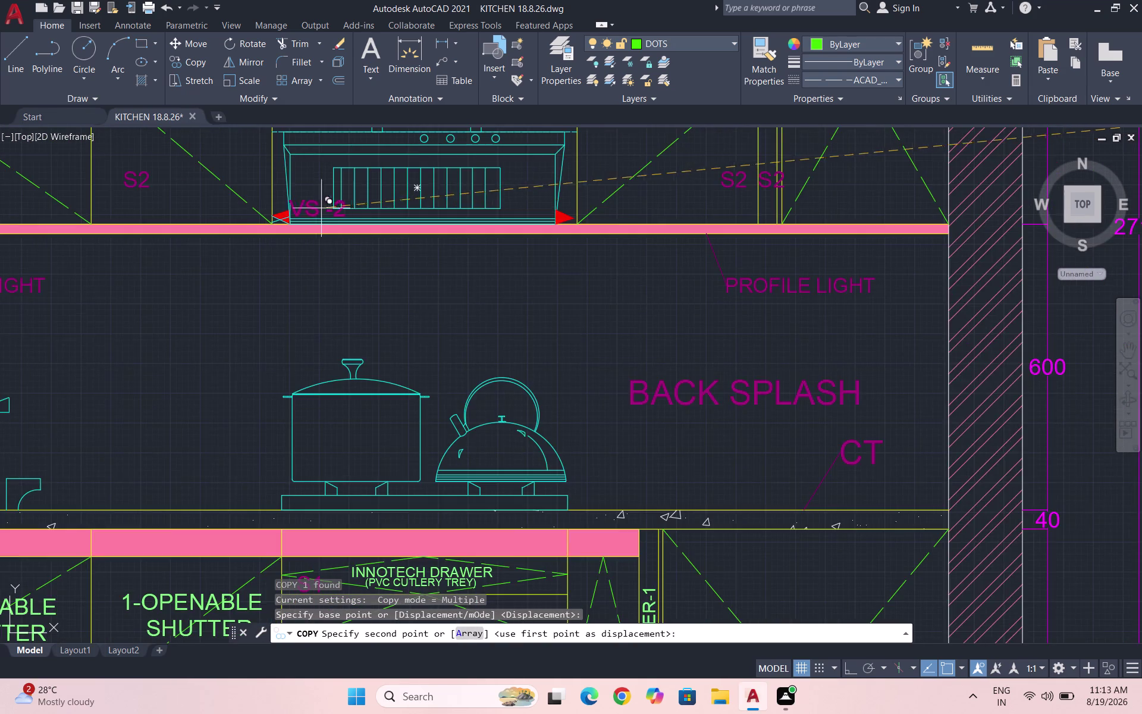
scroll(up, 3)
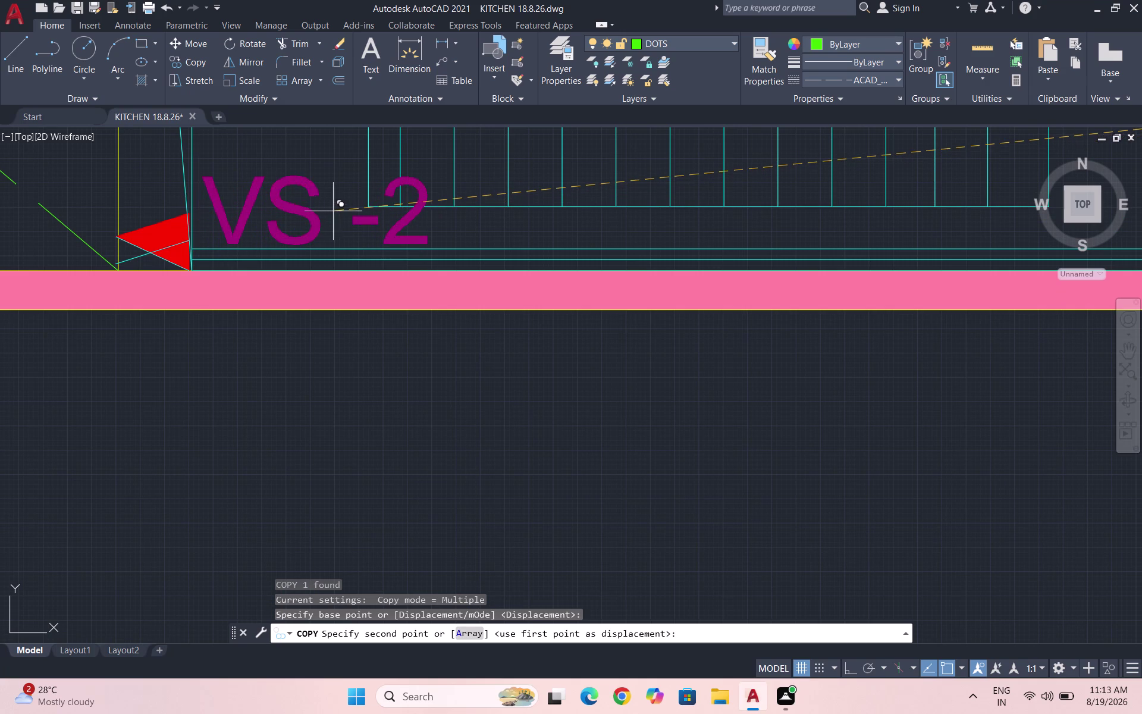
click(333, 211)
scroll(down, 3)
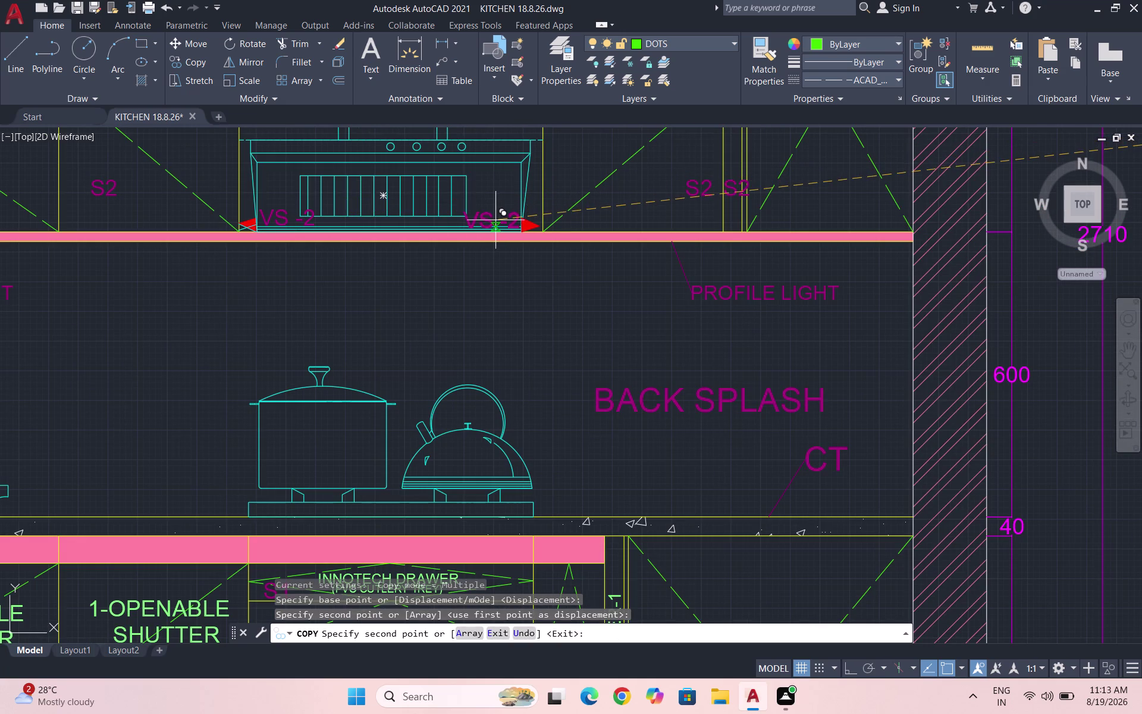
scroll(up, 3)
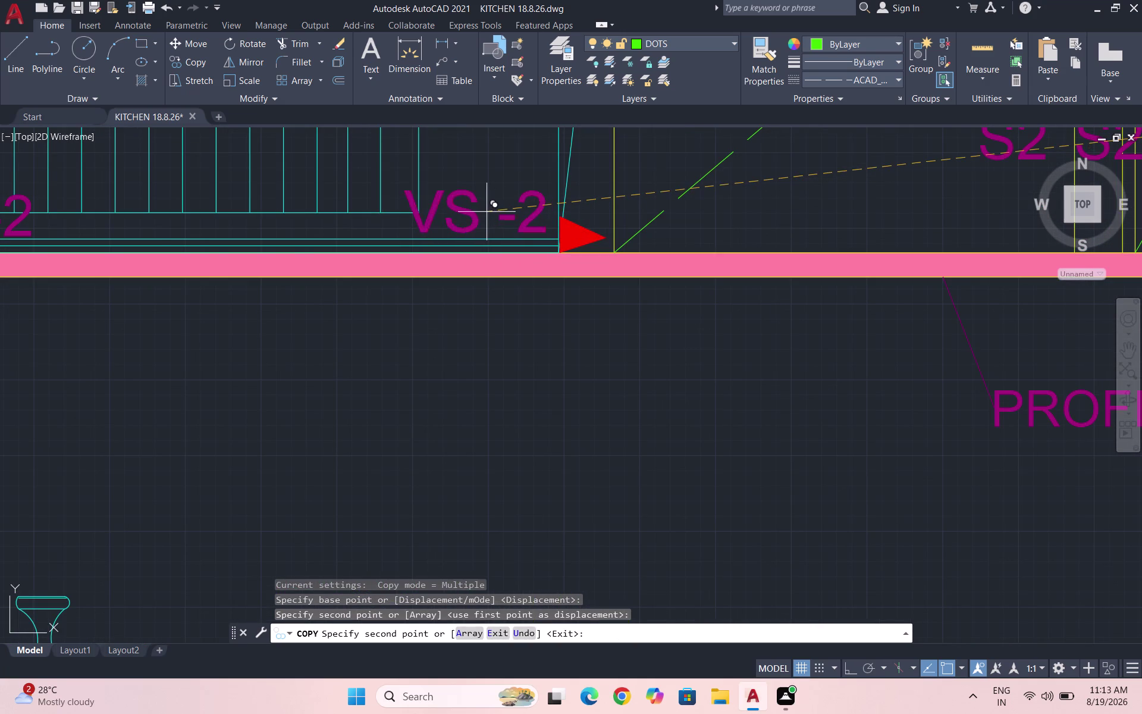
click(487, 212)
key(Escape)
Save the annotated drawing.
key(Escape)
key(ctrl+s)
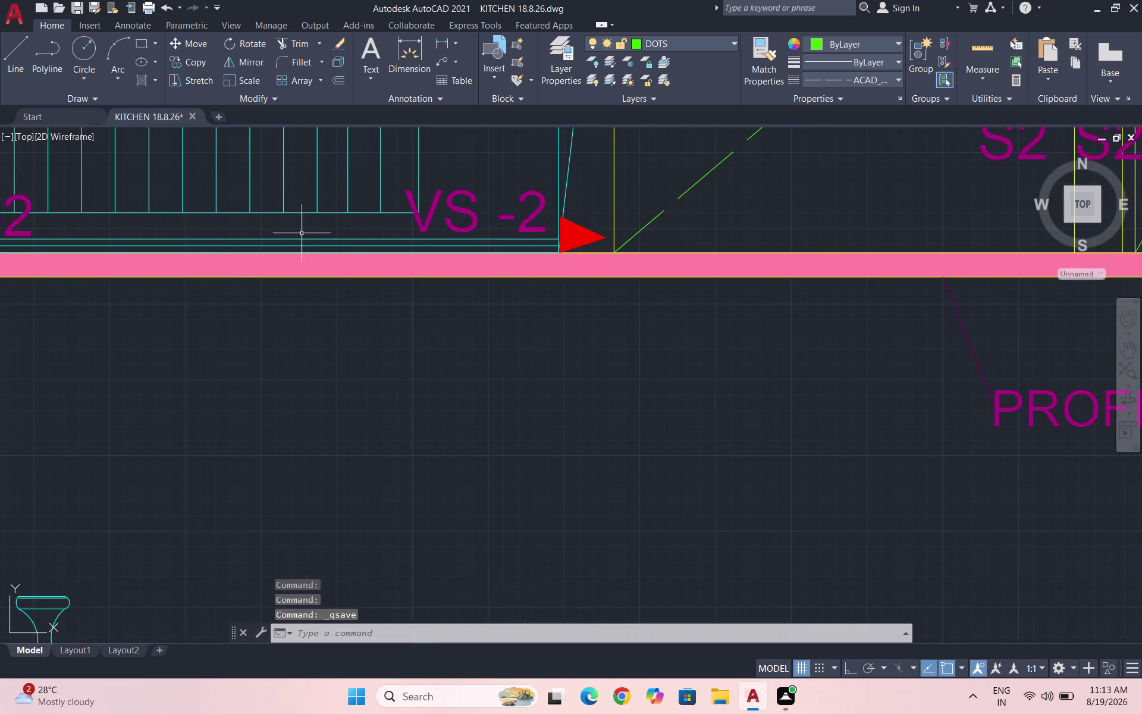
scroll(down, 3)
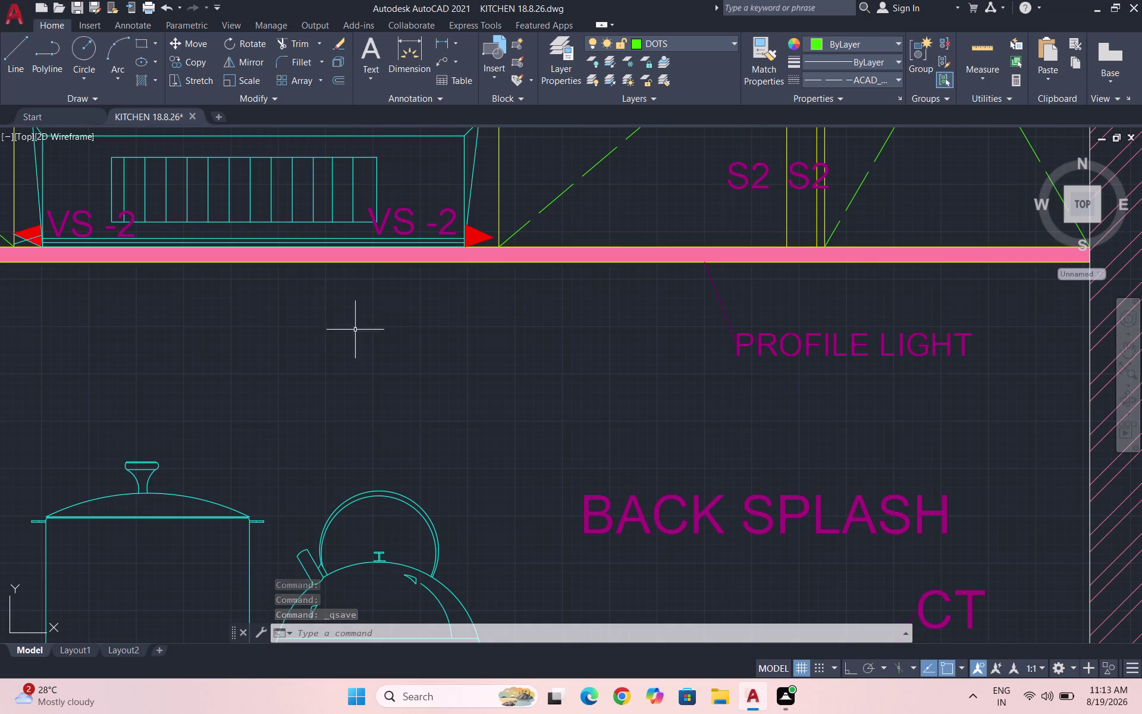
scroll(down, 3)
scroll(down, 3)
scroll(down, 3)
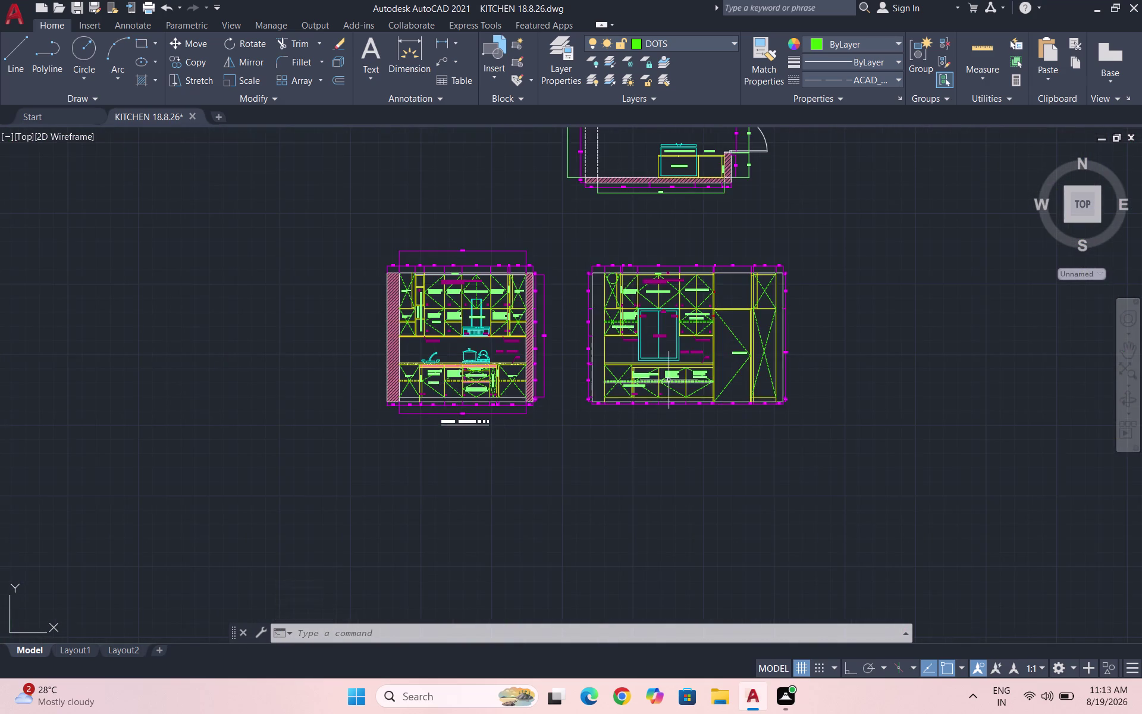
Draw a line from the elevation's lower-left corner to the lower cabinets' right edge.
scroll(up, 3)
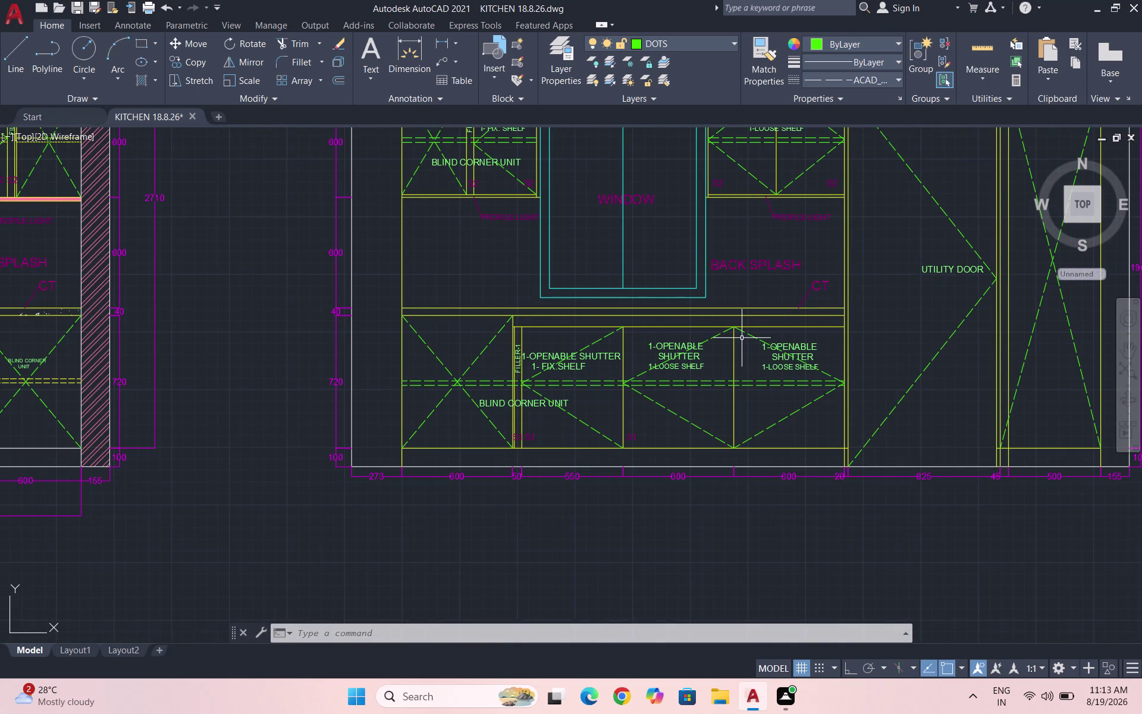
scroll(up, 3)
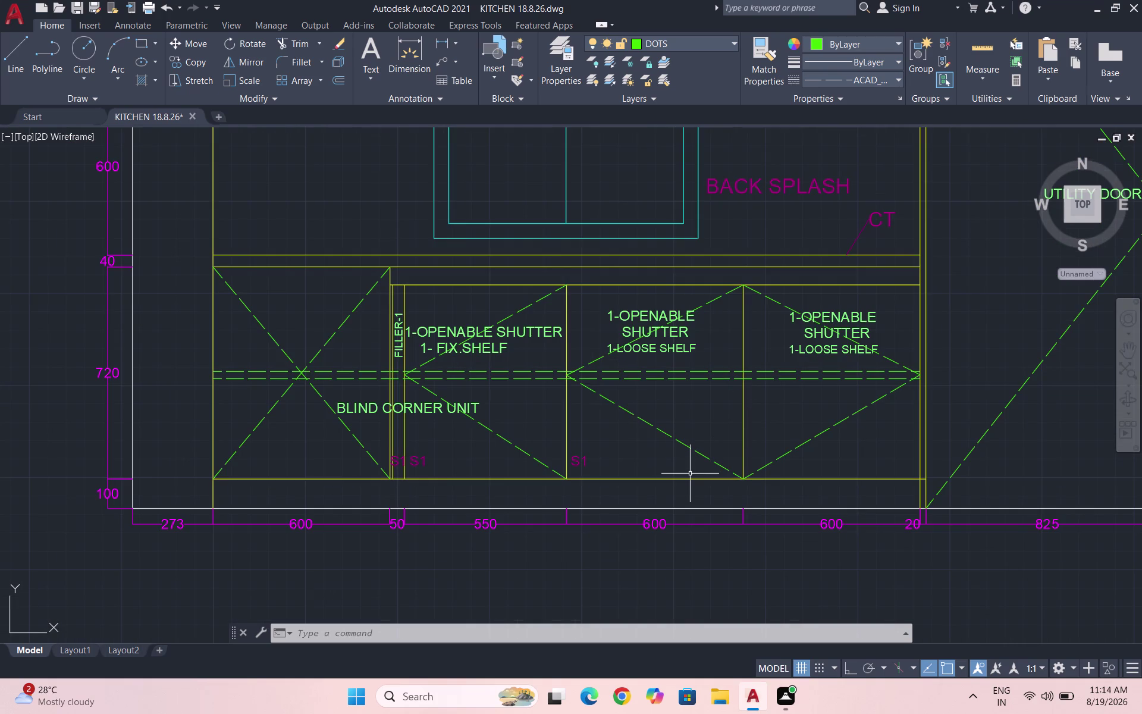
key(l)
key(Return)
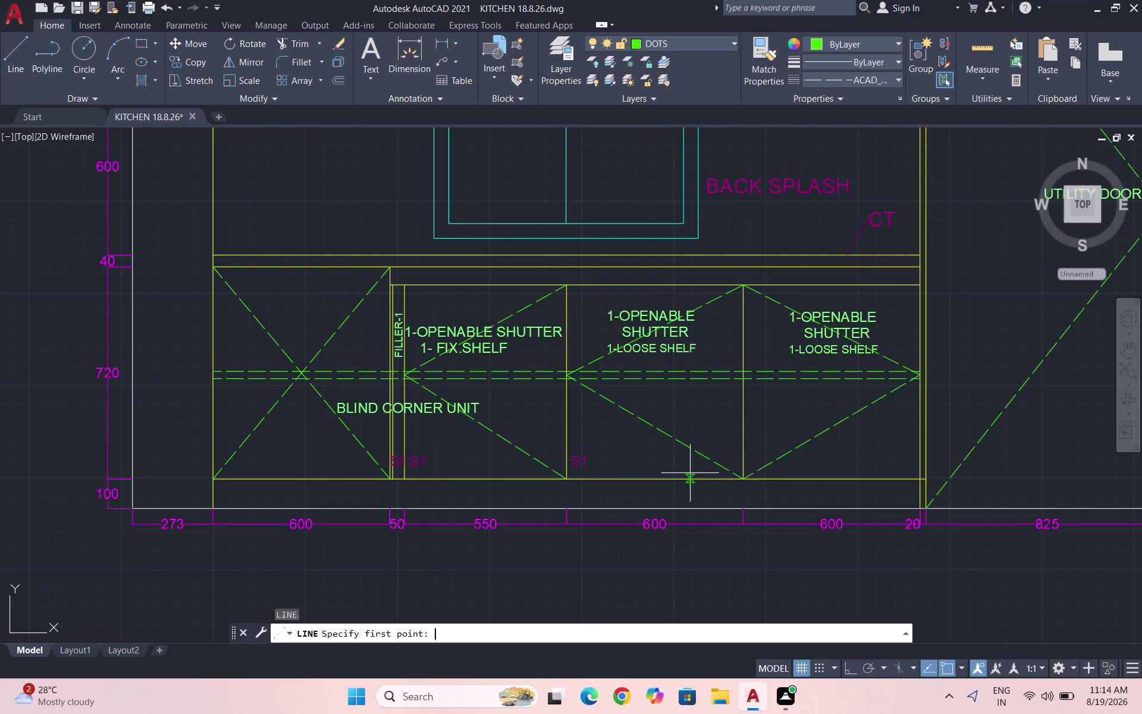
scroll(up, 3)
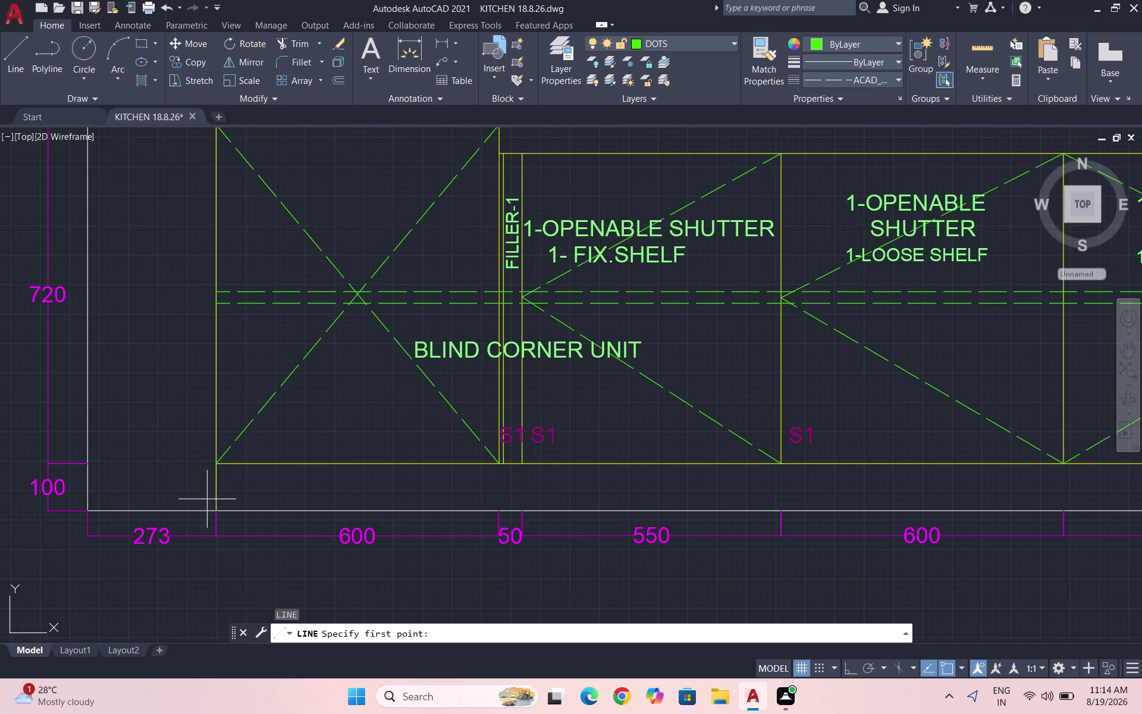
click(217, 483)
scroll(down, 3)
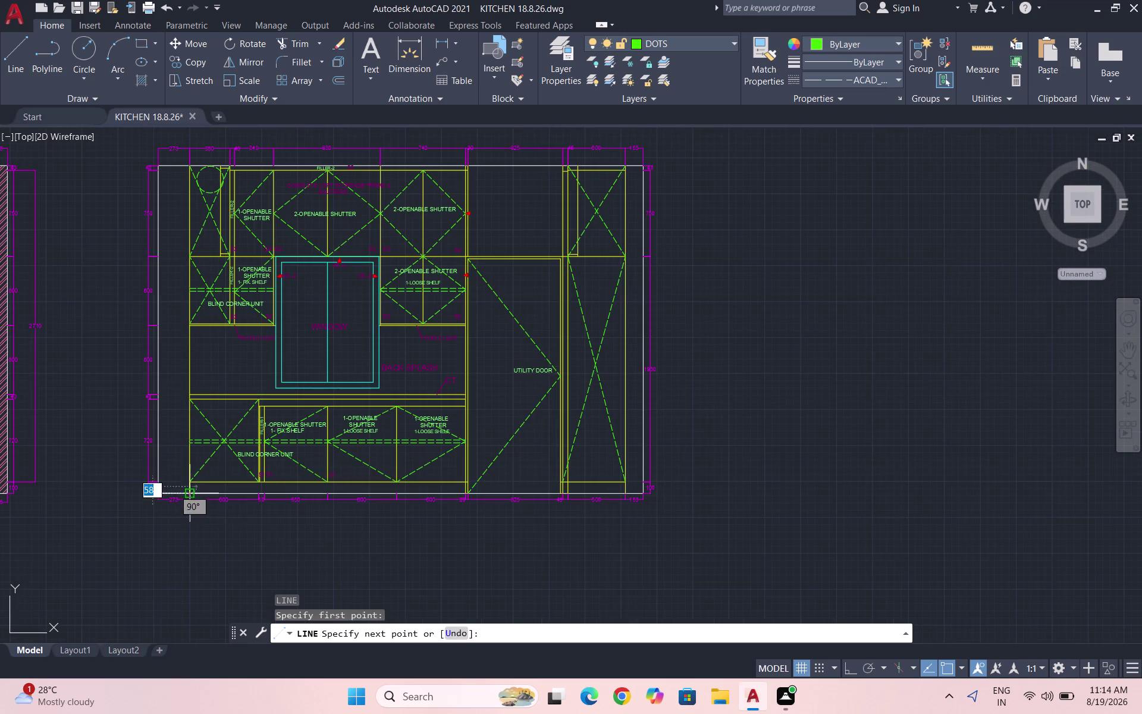
scroll(up, 3)
scroll(up, 3)
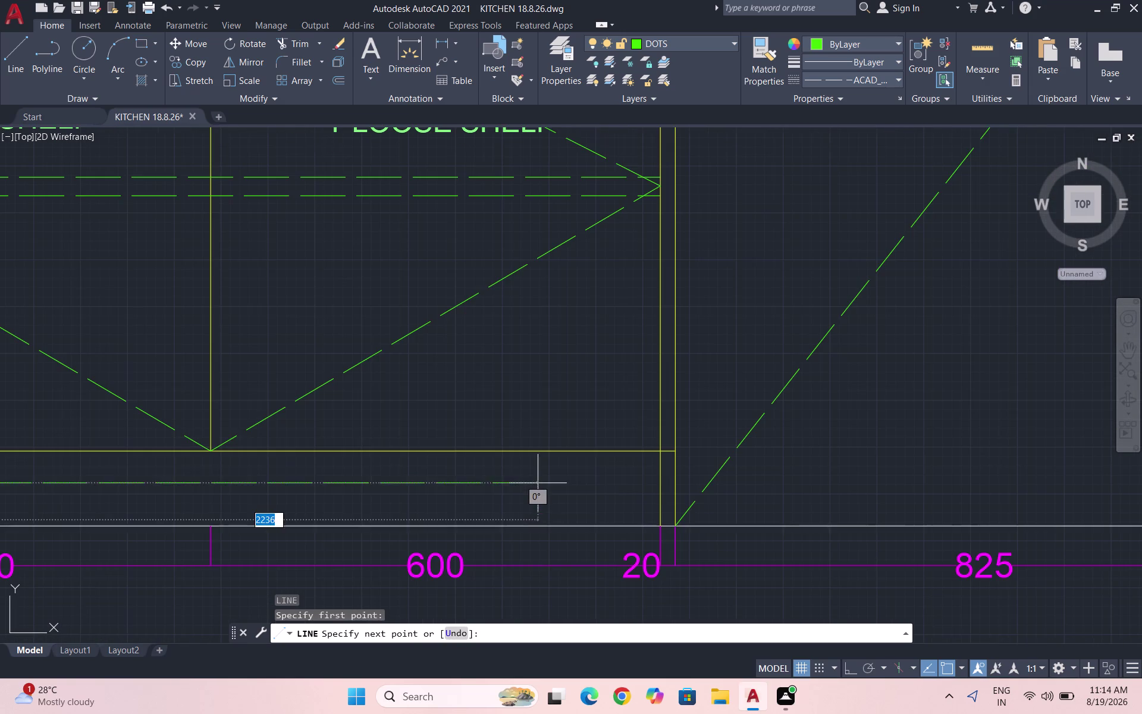
click(658, 486)
key(Escape)
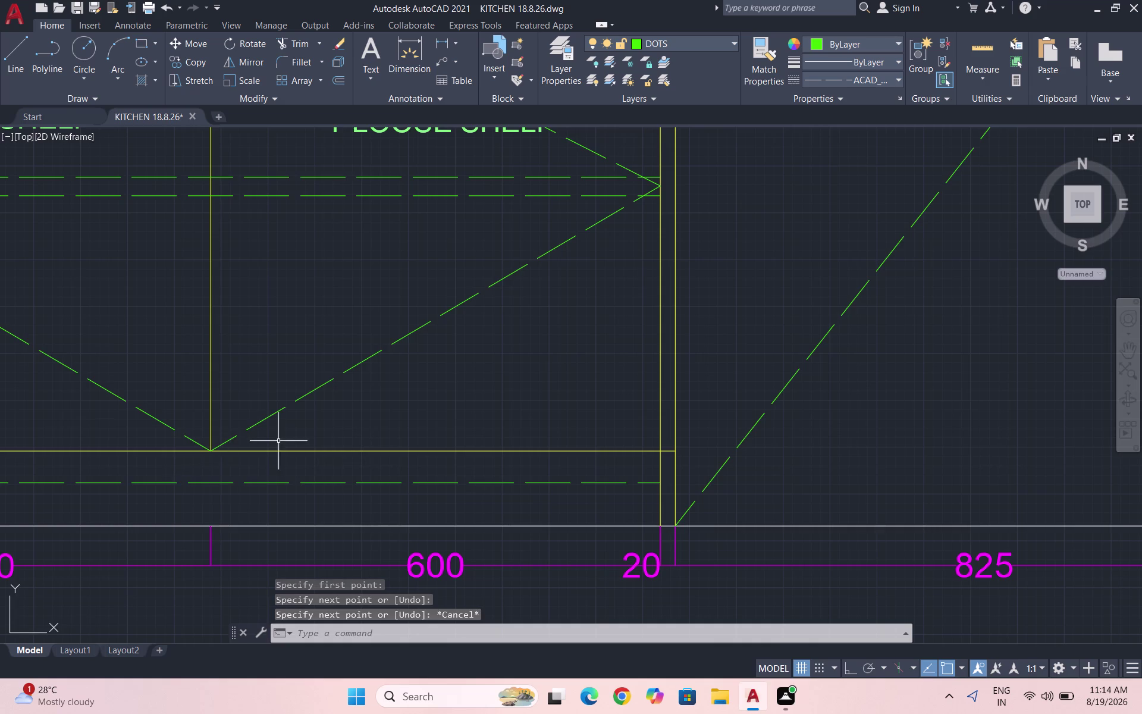
scroll(down, 3)
scroll(down, 3)
scroll(up, 3)
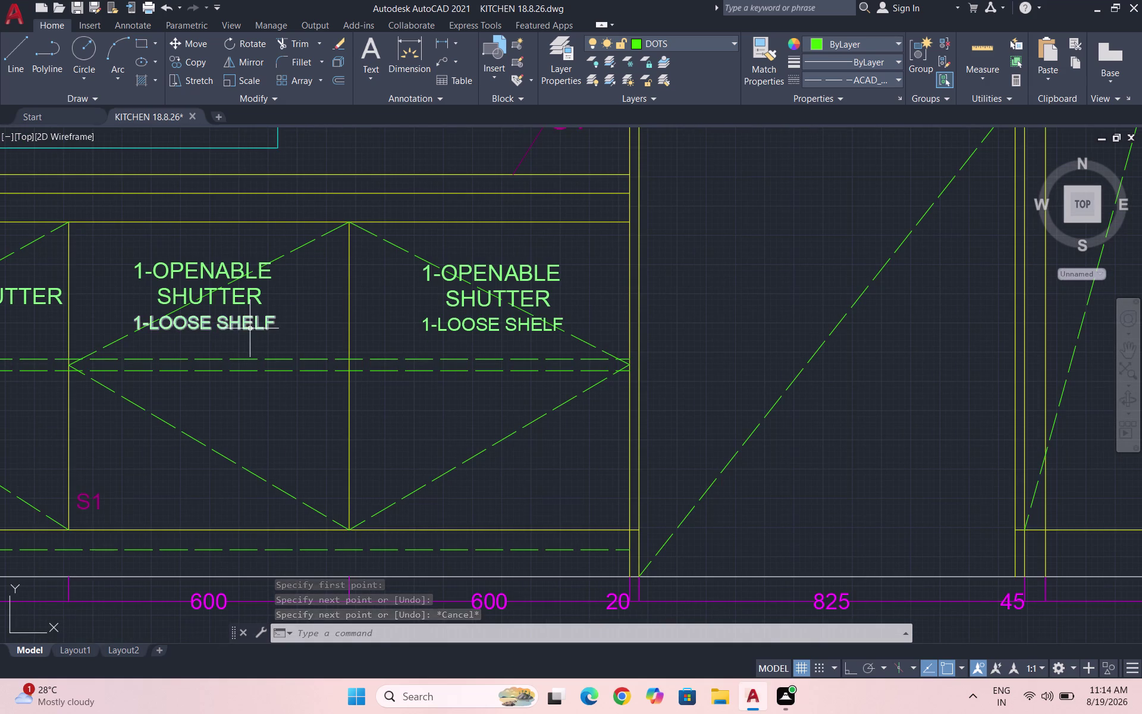
Copy the 1-LOOSE SHELF label to just above the base dimensions.
click(250, 329)
text(CO)
key(Return)
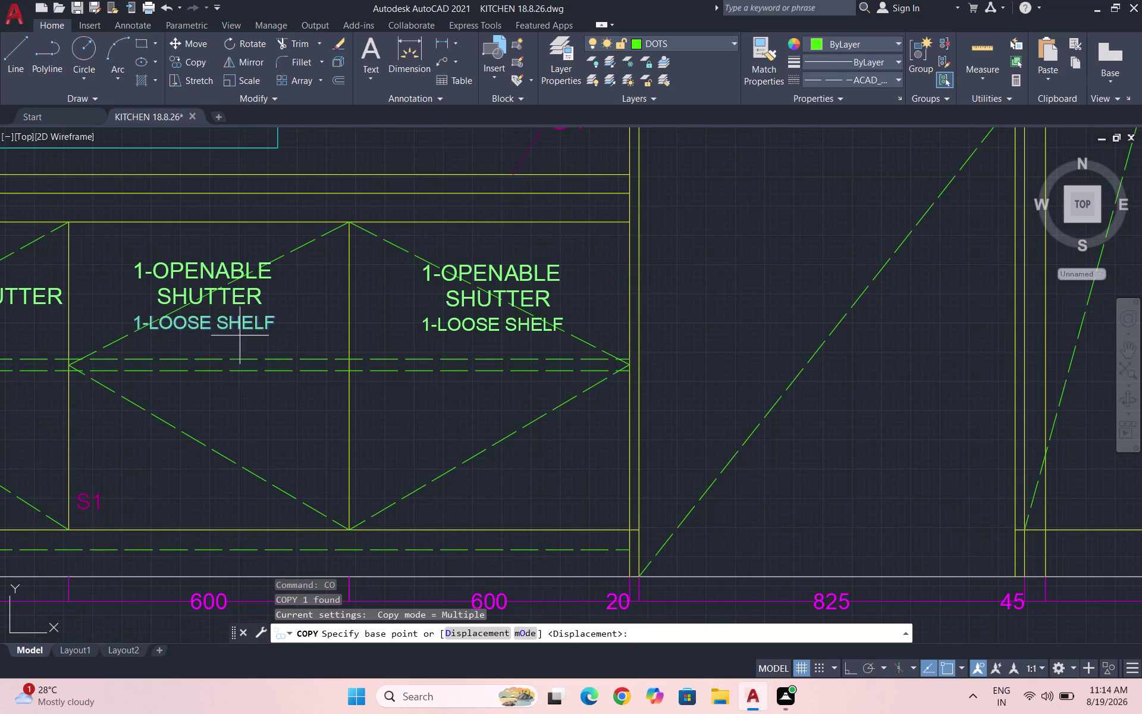
click(217, 321)
scroll(down, 3)
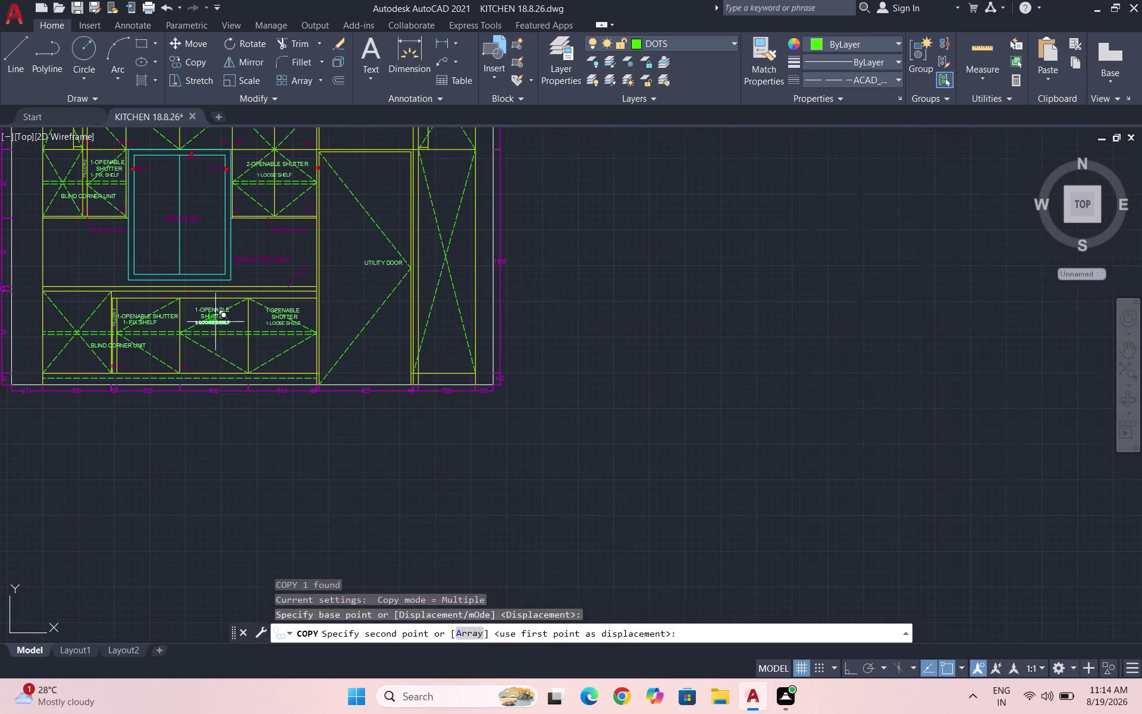
scroll(up, 3)
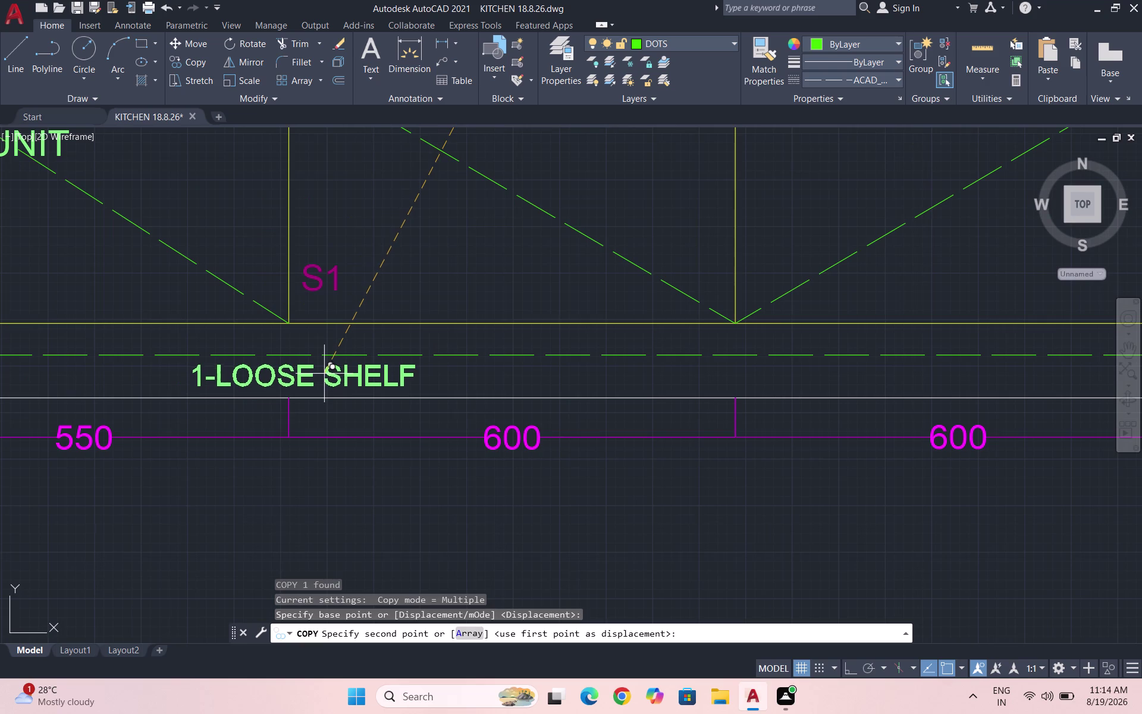
click(324, 375)
key(Escape)
Edit the copied label's text to read EXISTING BED.
double_click(345, 382)
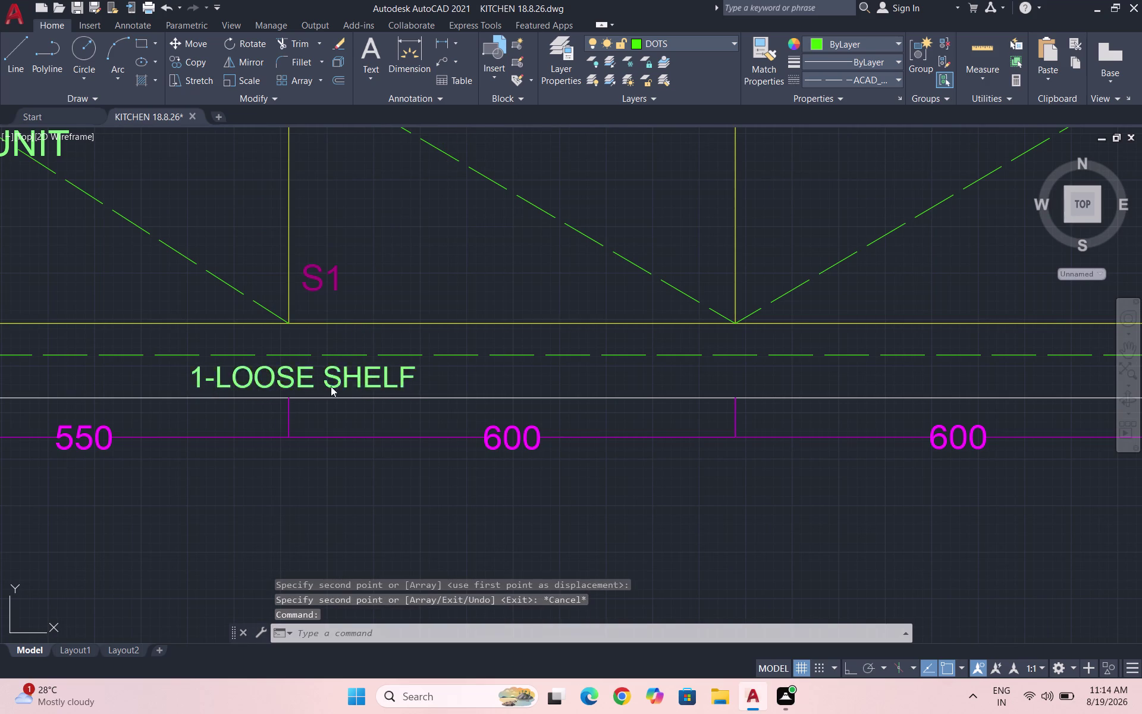
key(e)
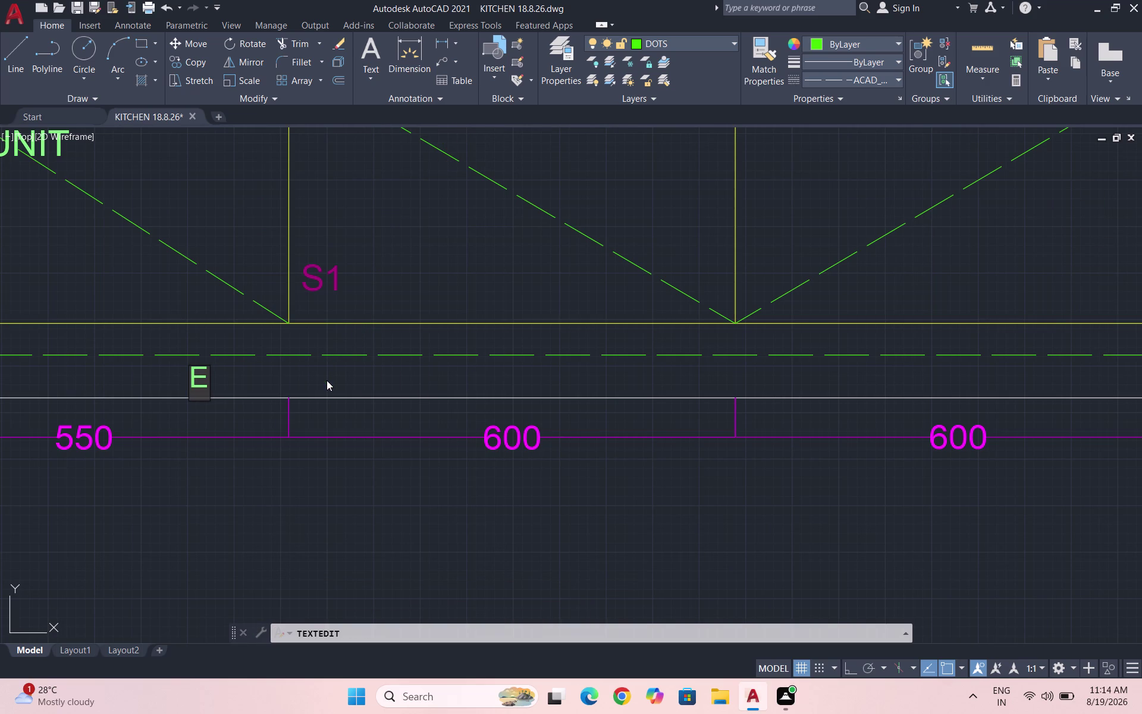
text(XIST)
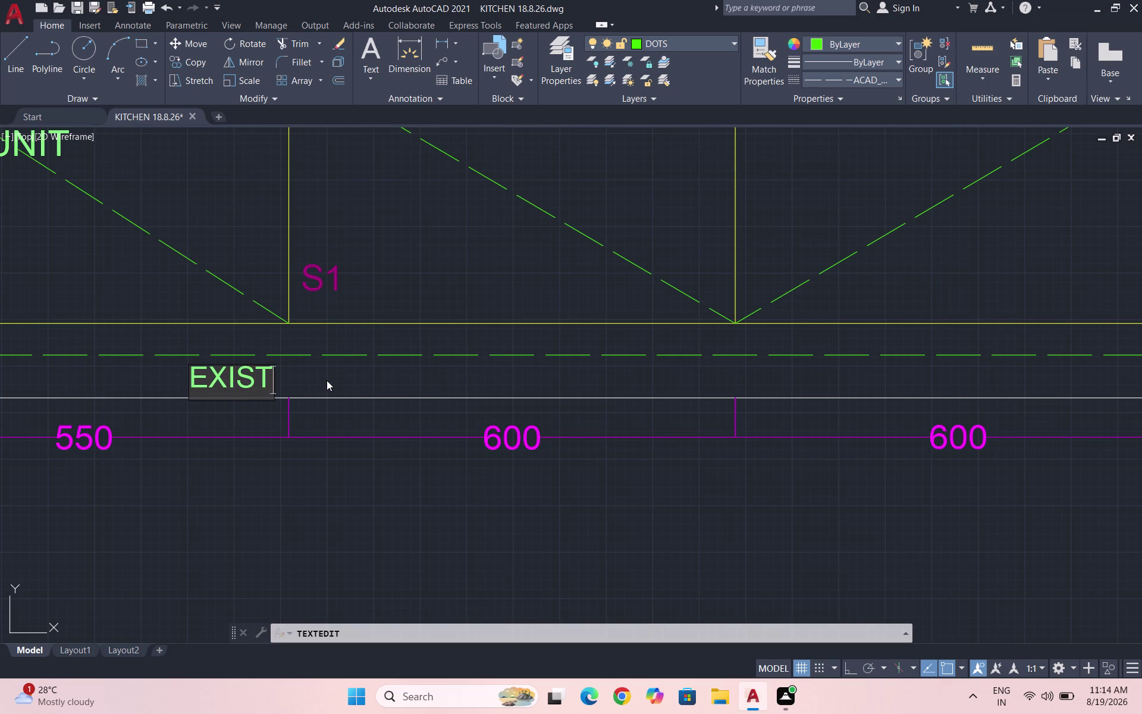
text(ING)
key(space)
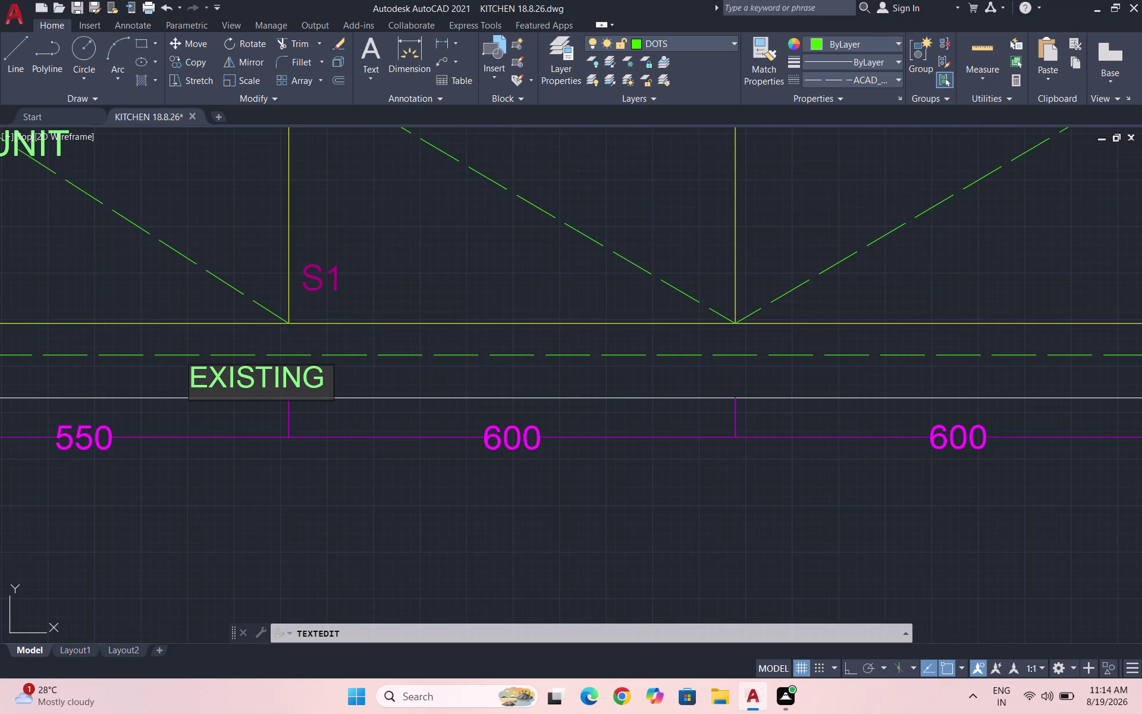
text(BE)
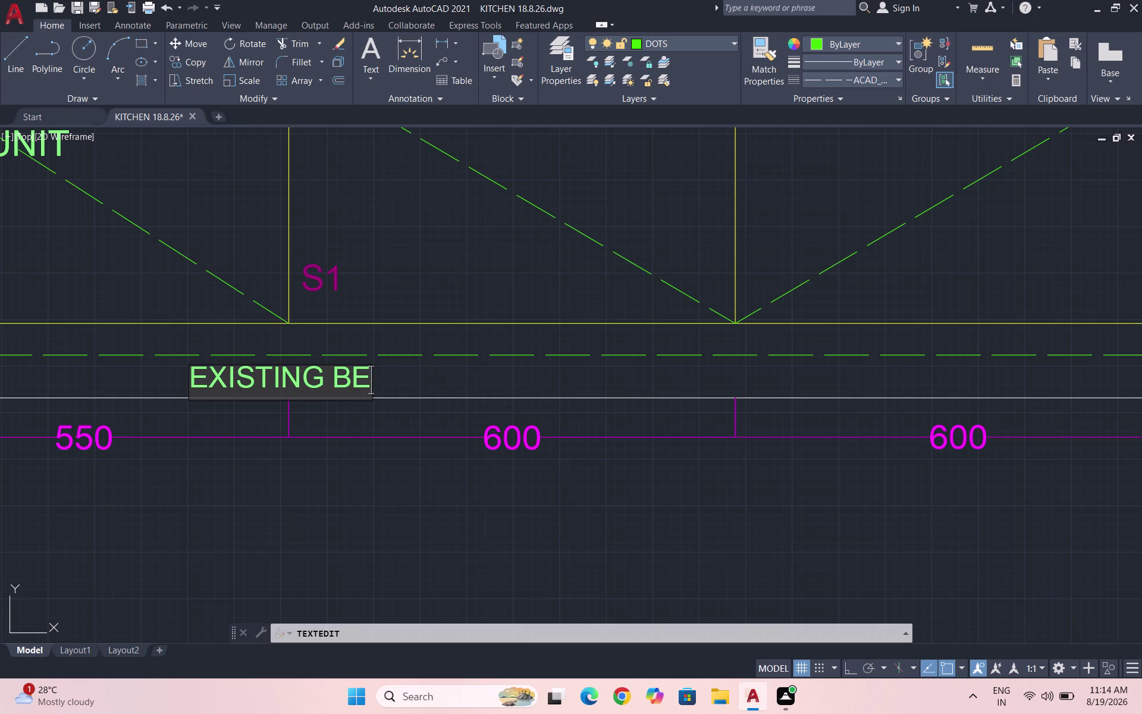
text(D)
click(425, 378)
key(Escape)
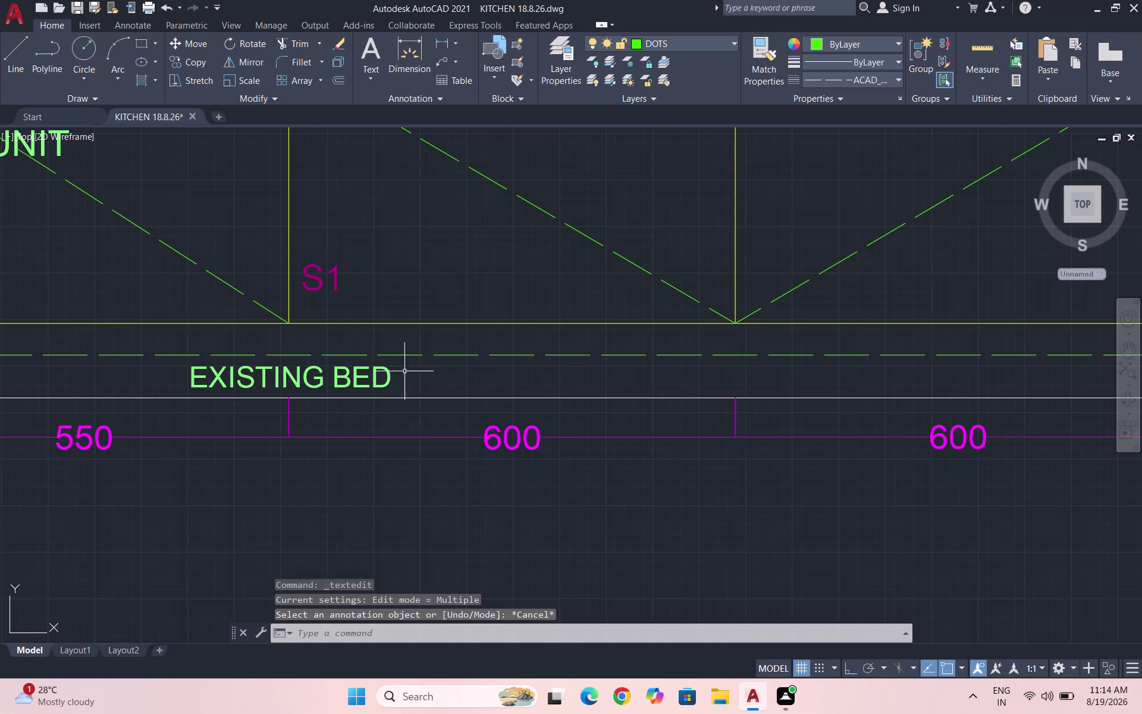
scroll(down, 3)
scroll(up, 3)
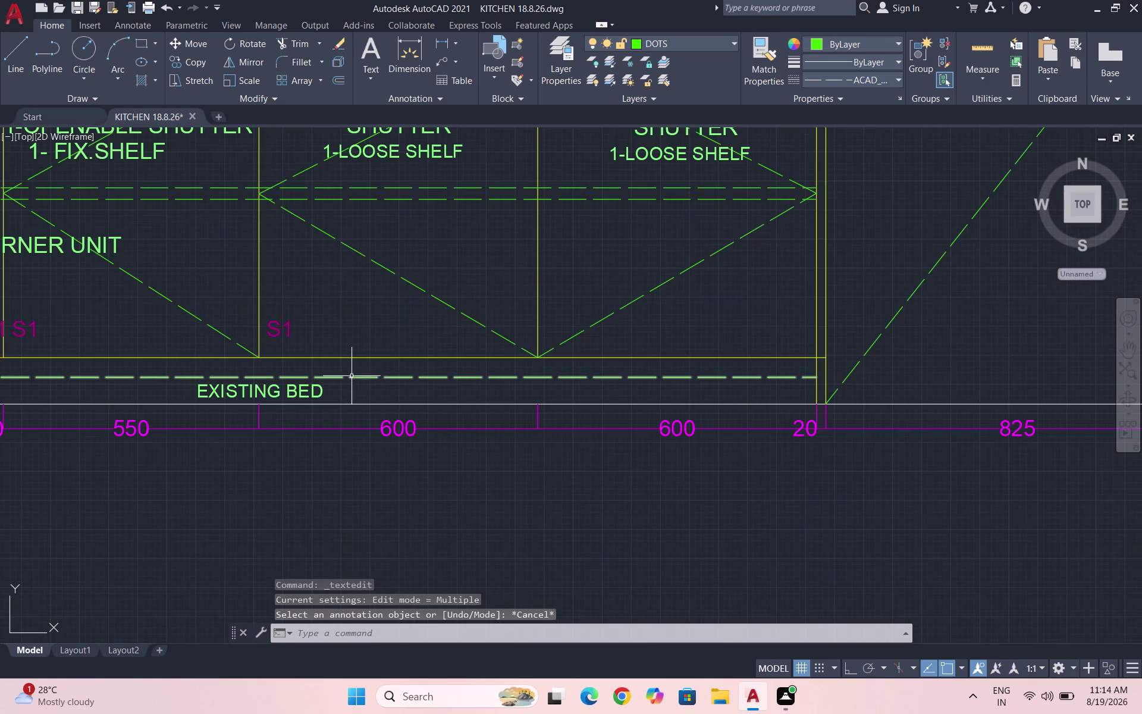
Select the EXISTING BED label and start a copy, then cancel the mistaken attempt.
scroll(up, 3)
drag(323, 397, 302, 395)
click(266, 392)
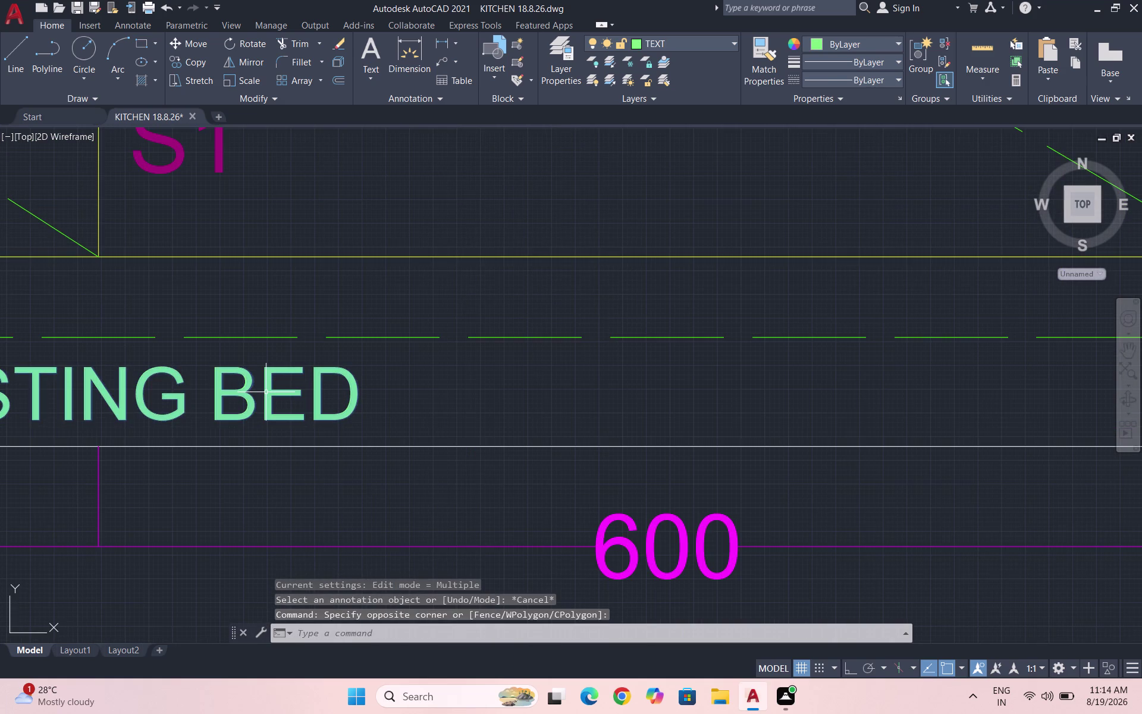
text(CO)
key(Return)
drag(266, 392, 299, 383)
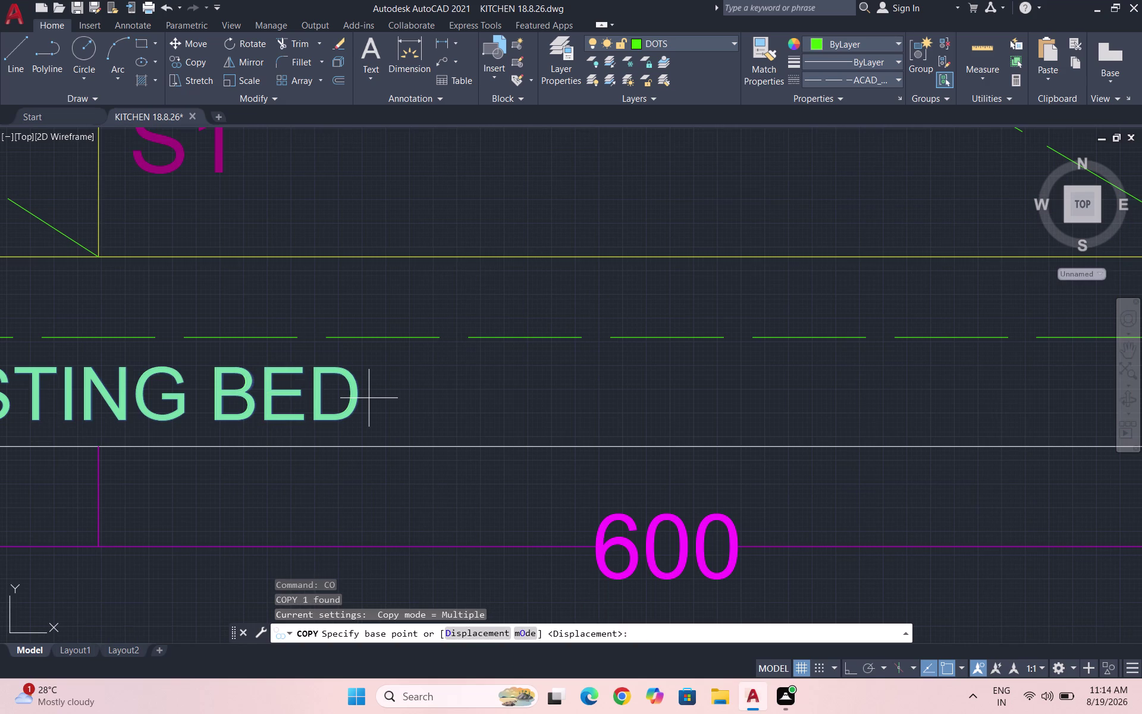
key(Return)
scroll(down, 3)
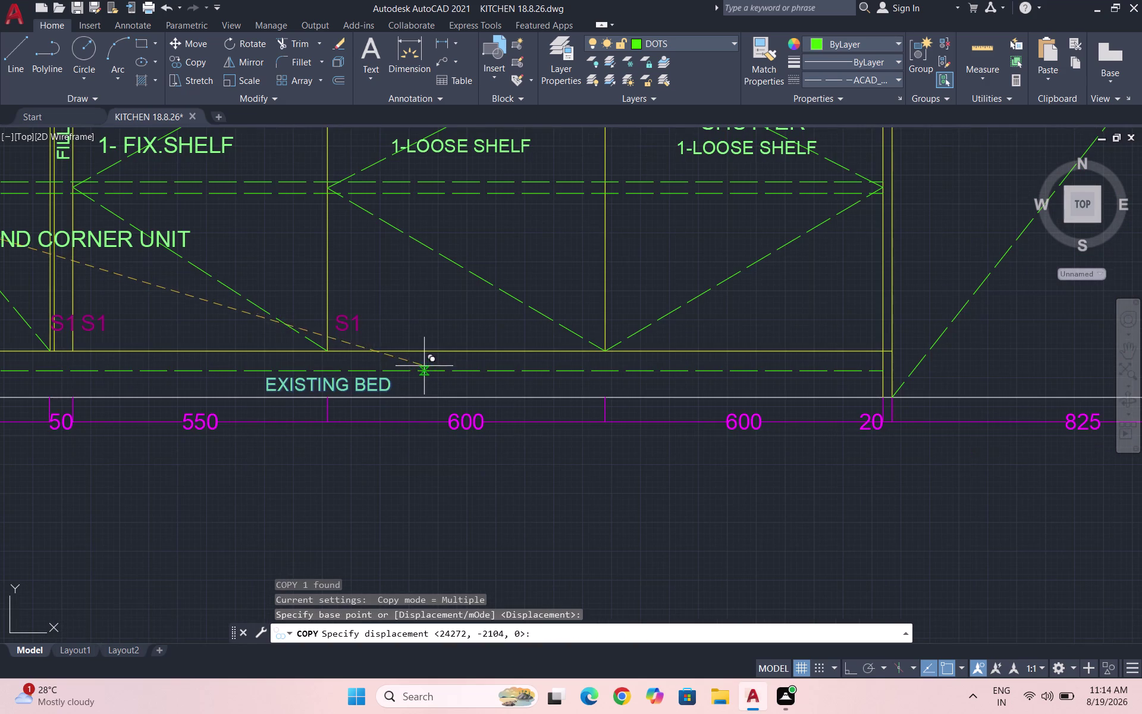
key(Escape)
Copy the EXISTING BED label beneath the next 600 cabinet.
scroll(up, 3)
click(390, 405)
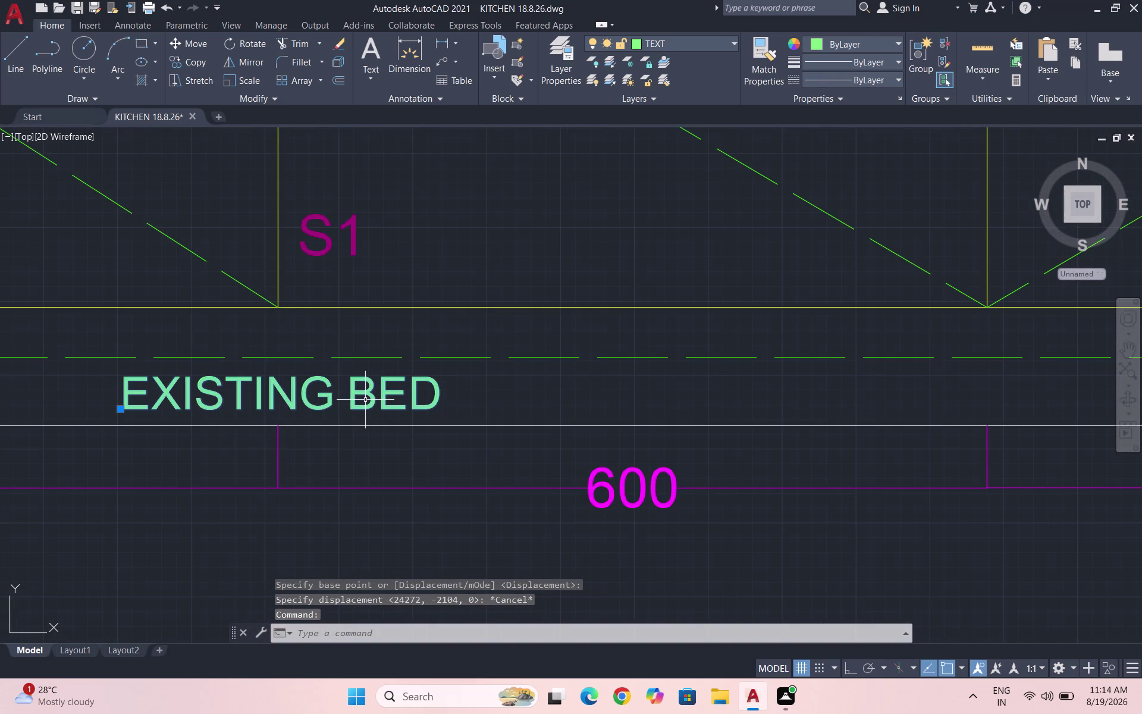
text(CO)
key(Return)
click(364, 399)
scroll(down, 3)
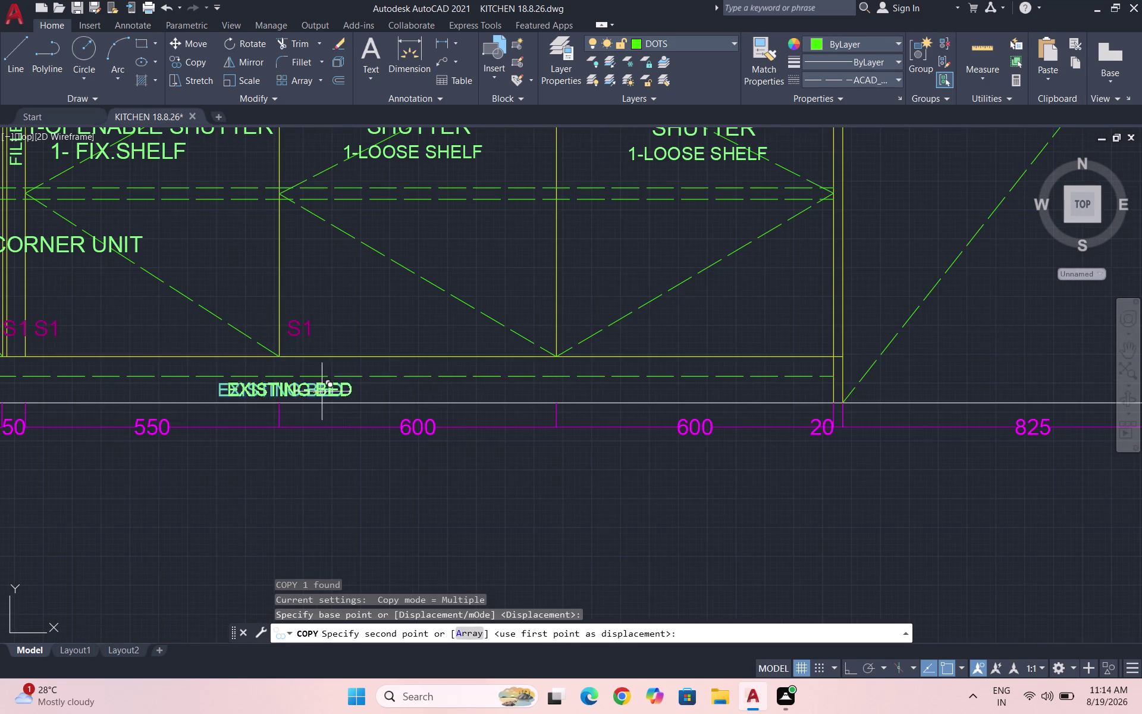
scroll(up, 3)
scroll(up, 3)
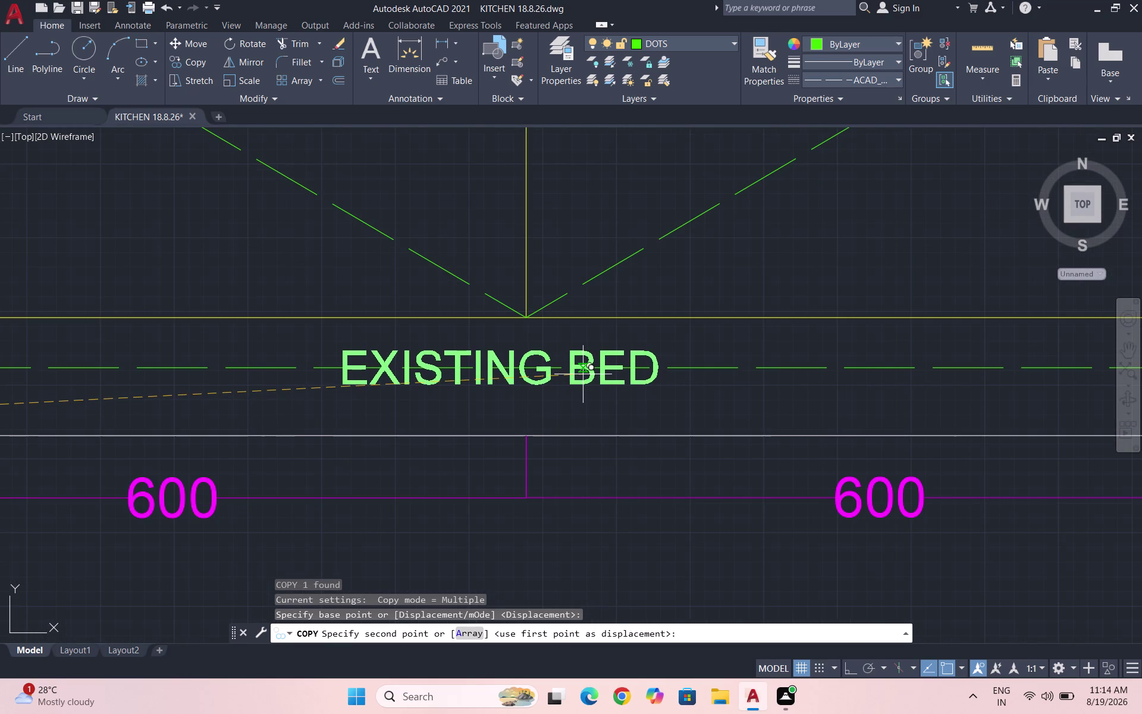
click(583, 374)
key(Escape)
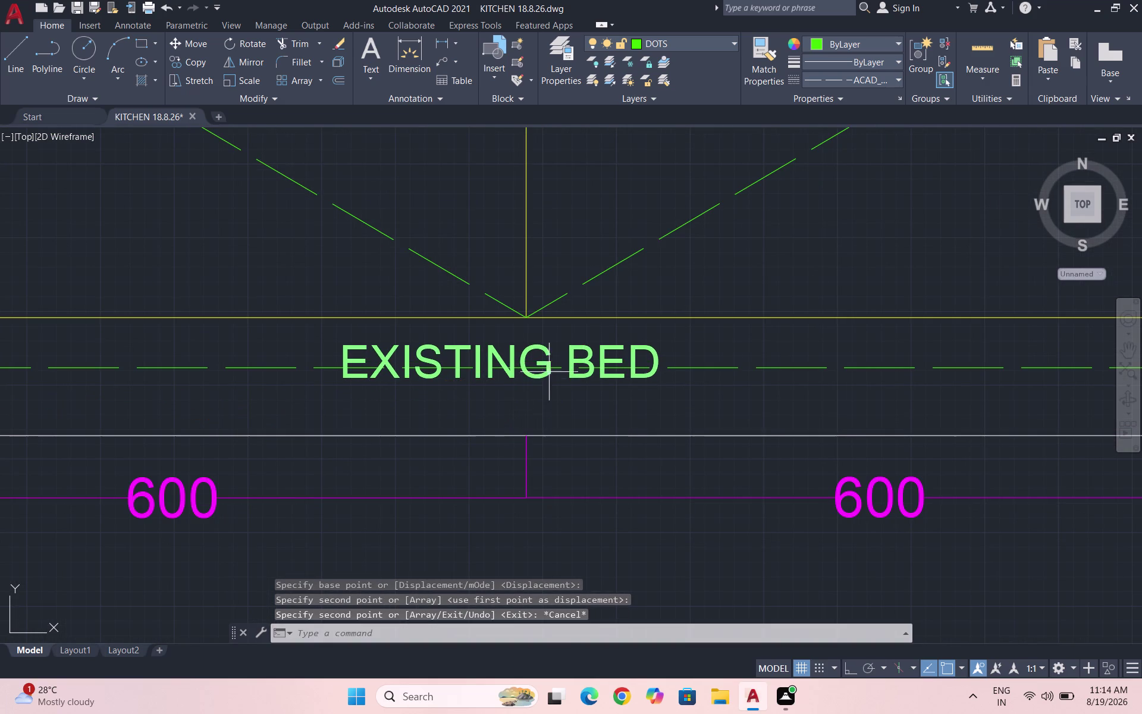
Retype the copied label as PVC SKIRTING.
click(530, 359)
double_click(512, 355)
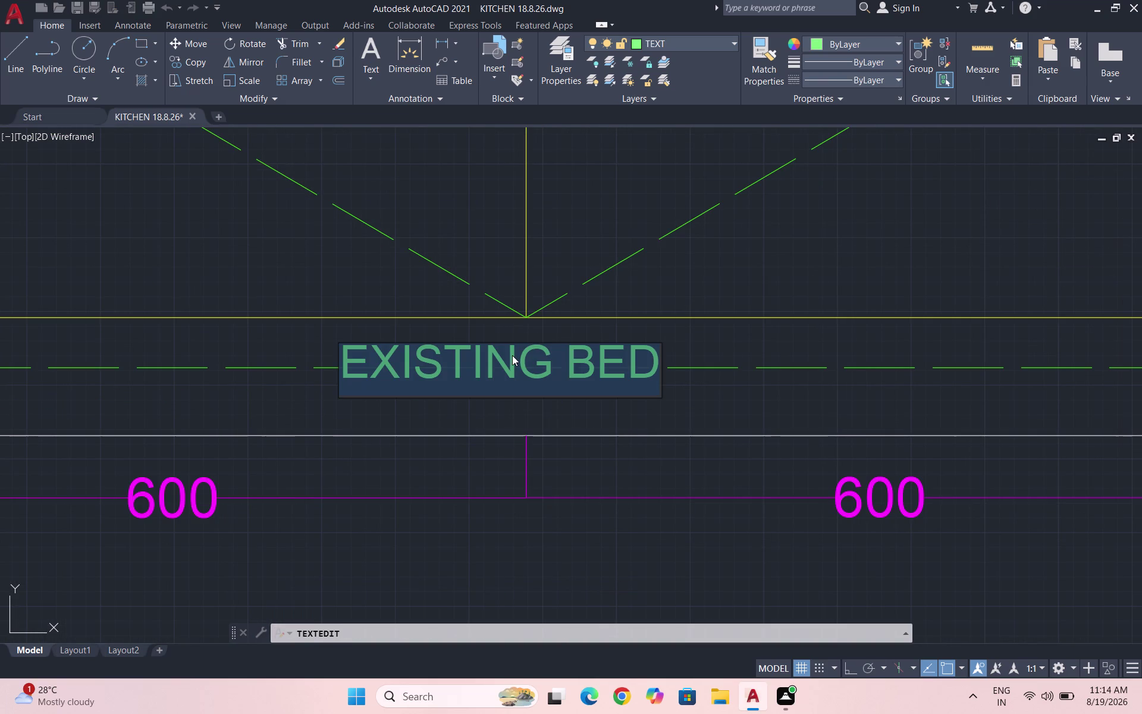
text(P)
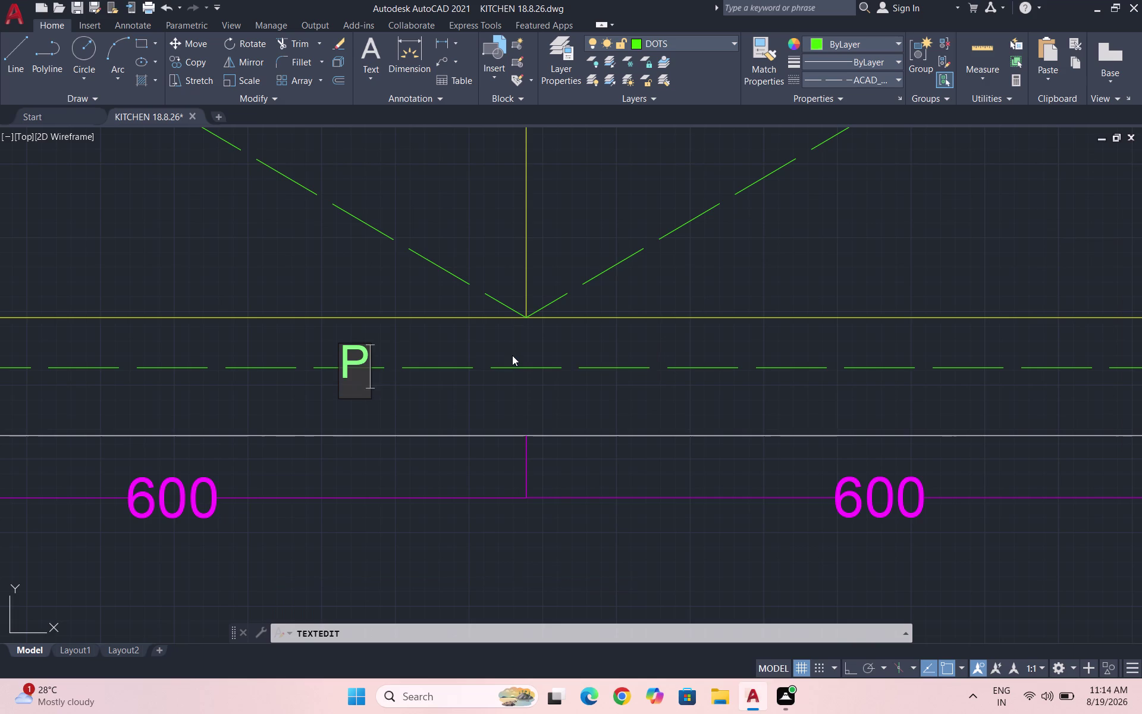
text(VC)
key(space)
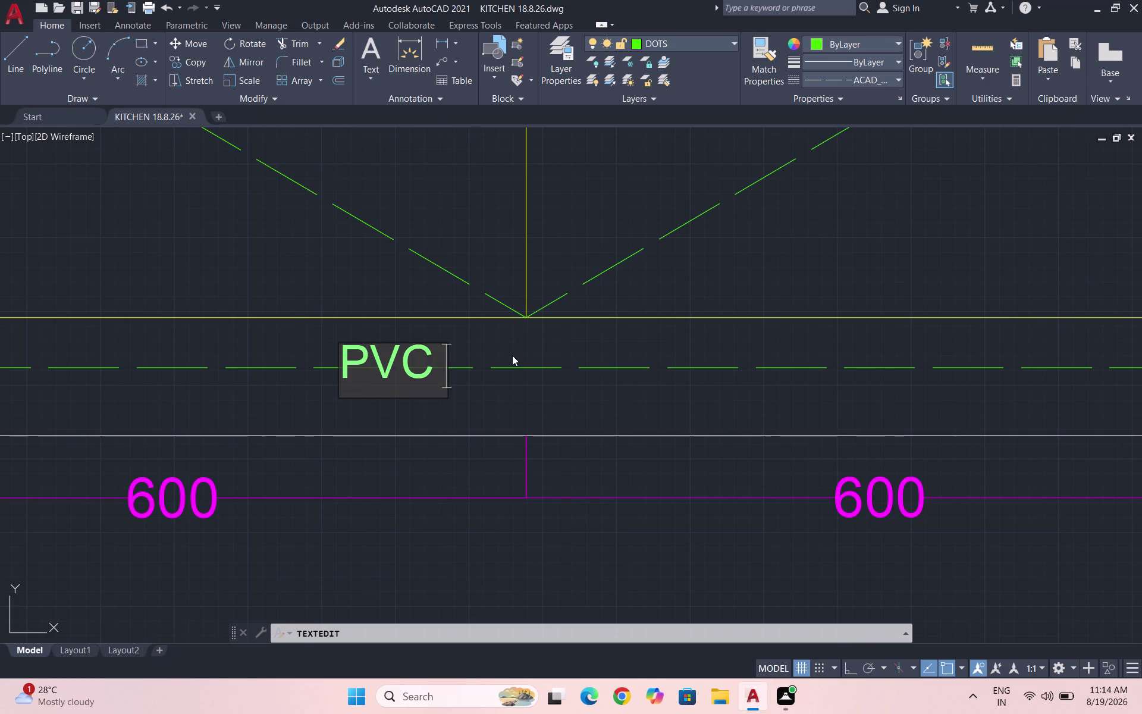
key(s)
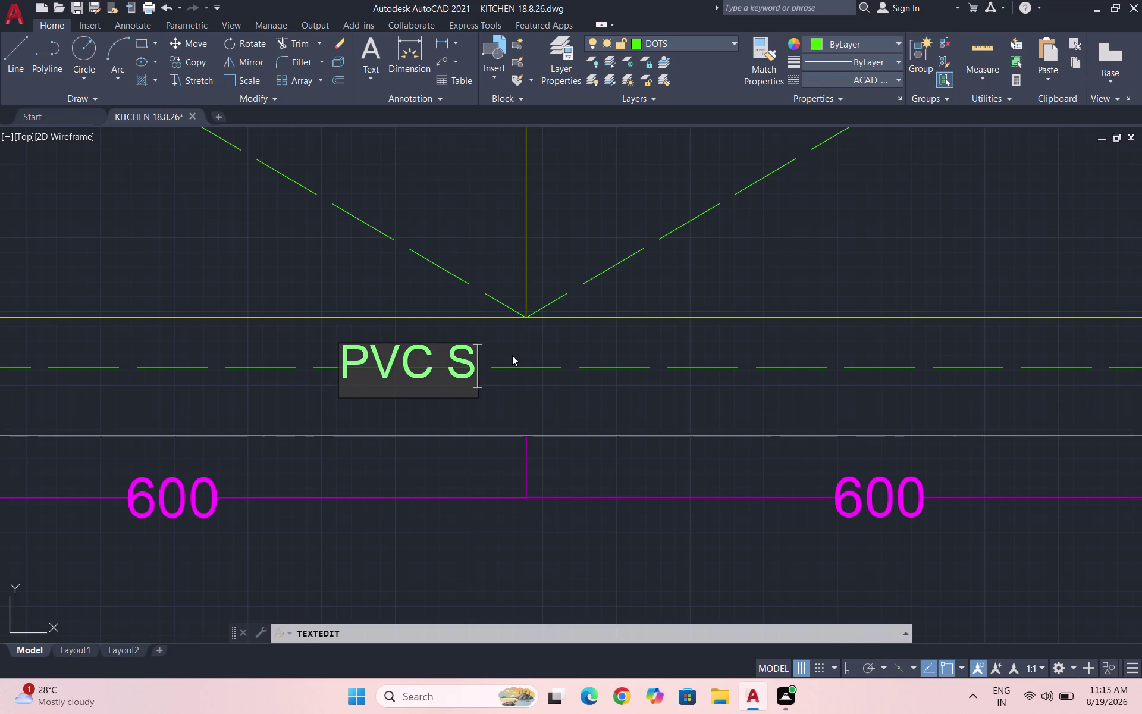
key(k)
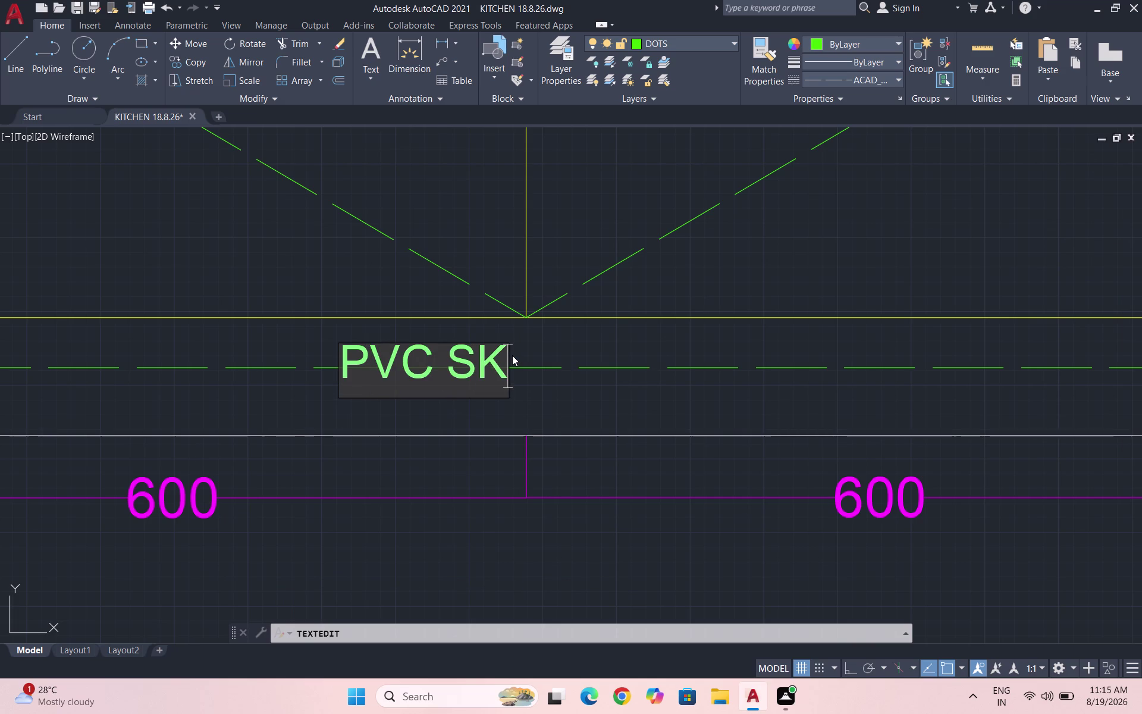
text(IRTING)
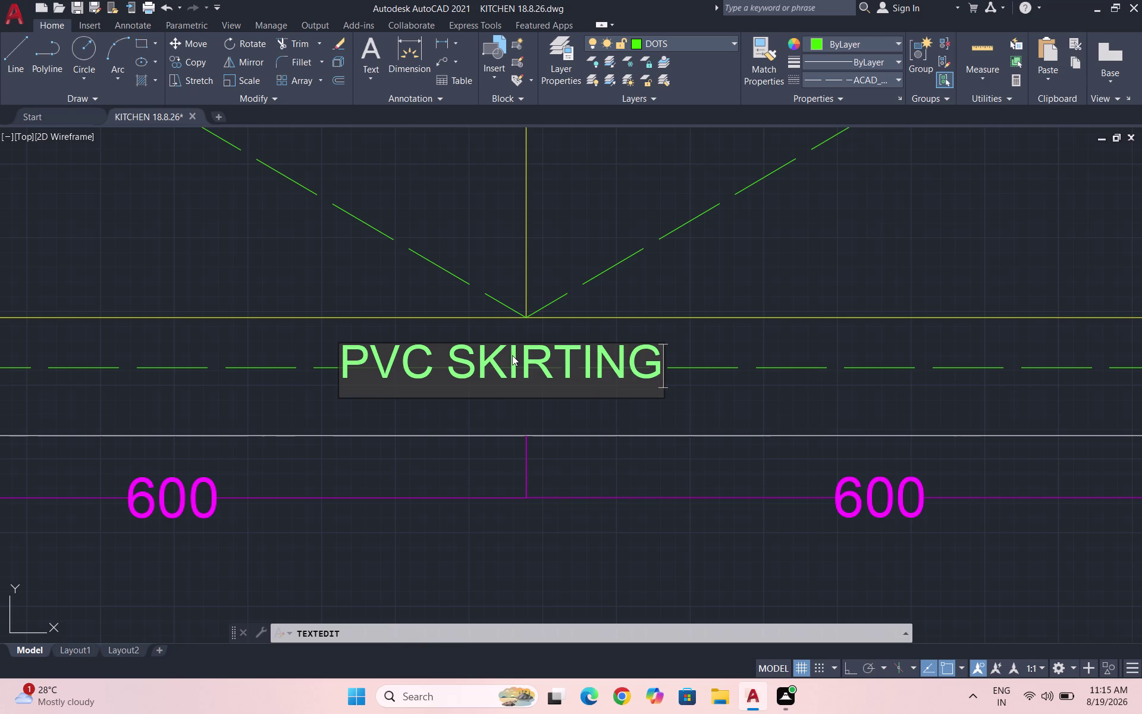
click(654, 417)
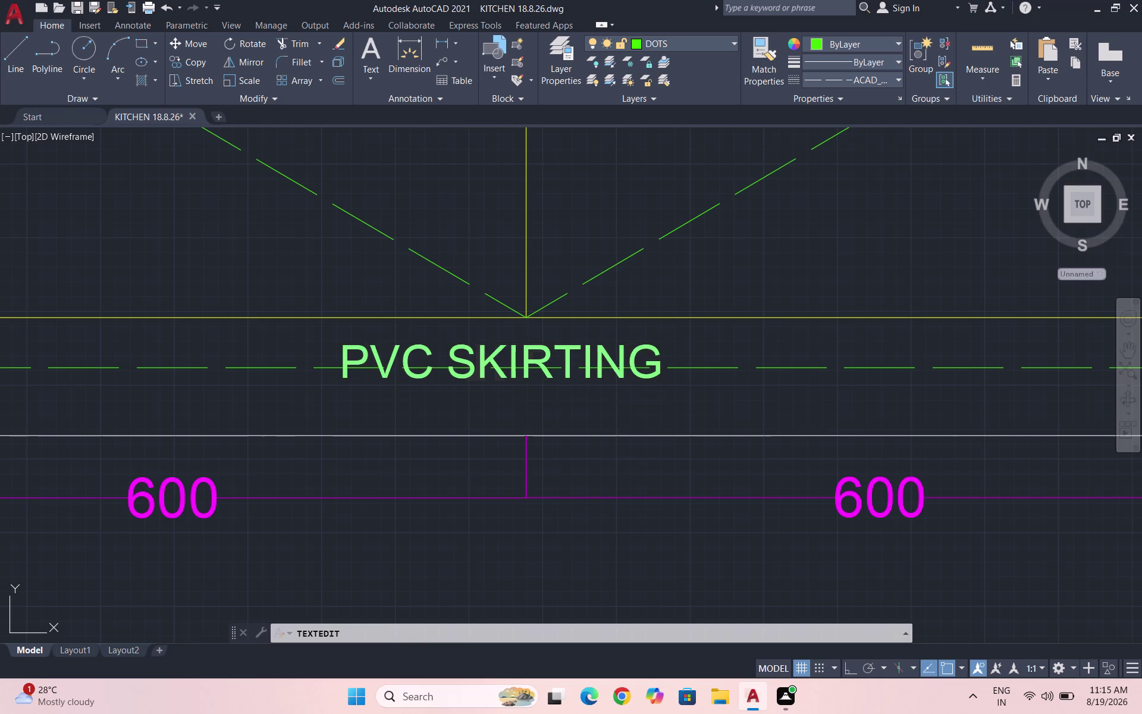
key(Escape)
scroll(down, 3)
Zoom to the second elevation's window and select the VS-2 marker text there.
scroll(down, 3)
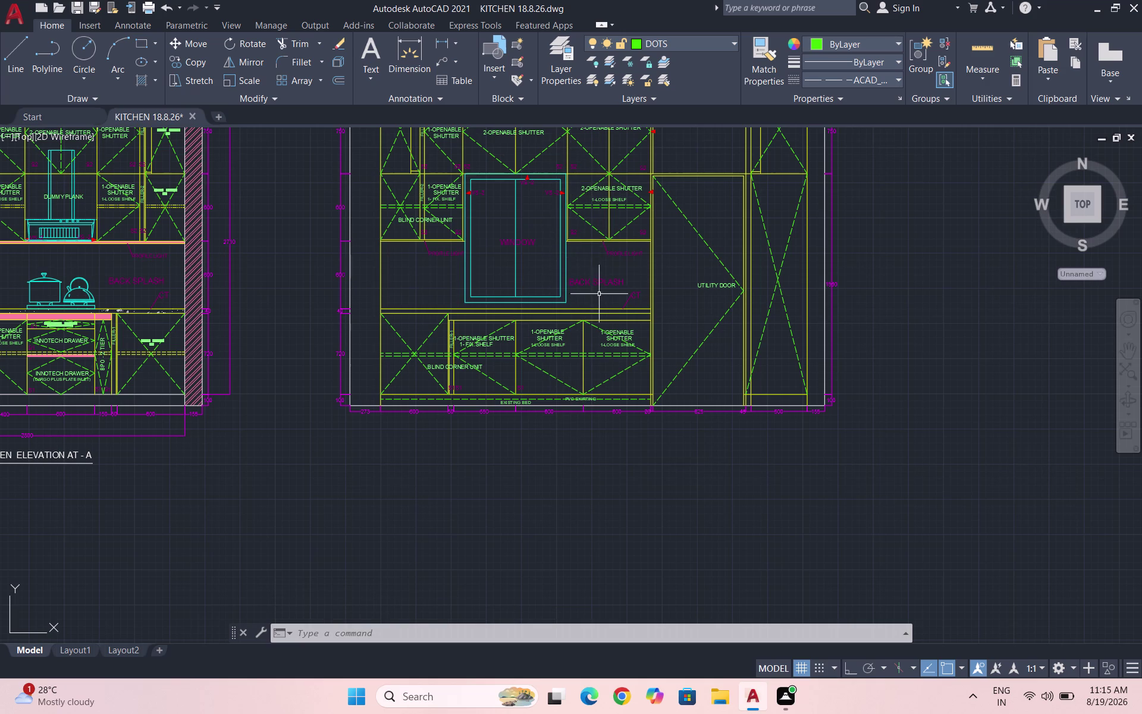
scroll(up, 3)
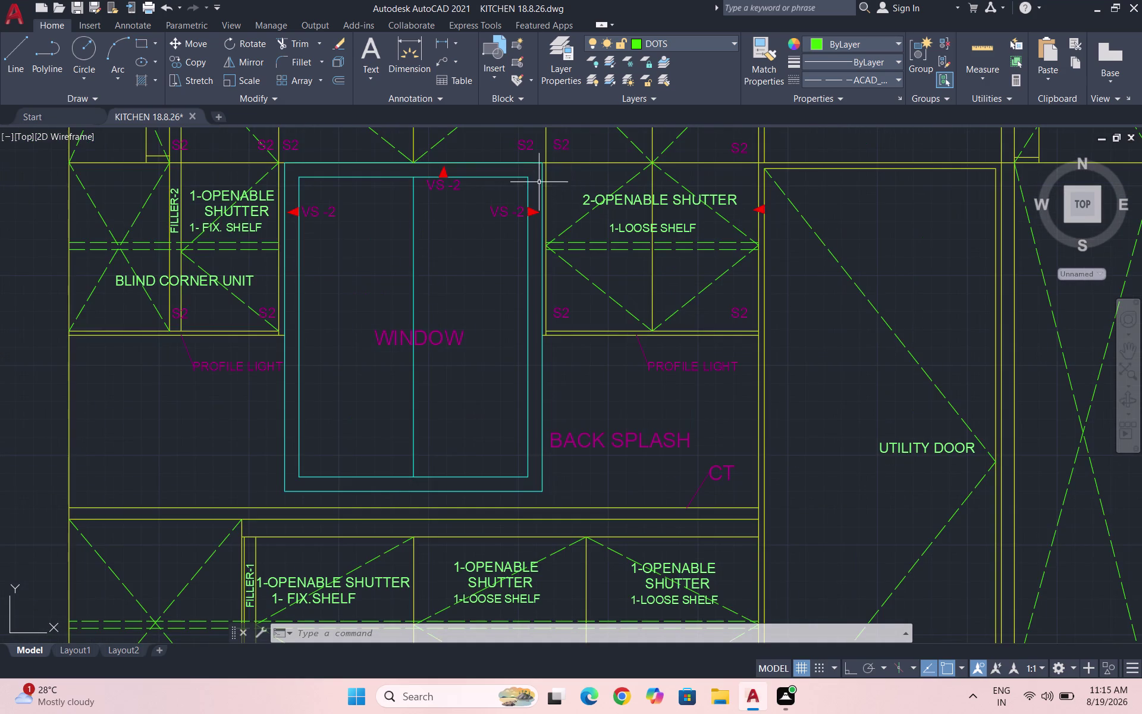
scroll(up, 3)
drag(468, 283, 461, 271)
Copy the VS-2 marker text into the shutter below 1-LOOSE SHELF.
click(424, 228)
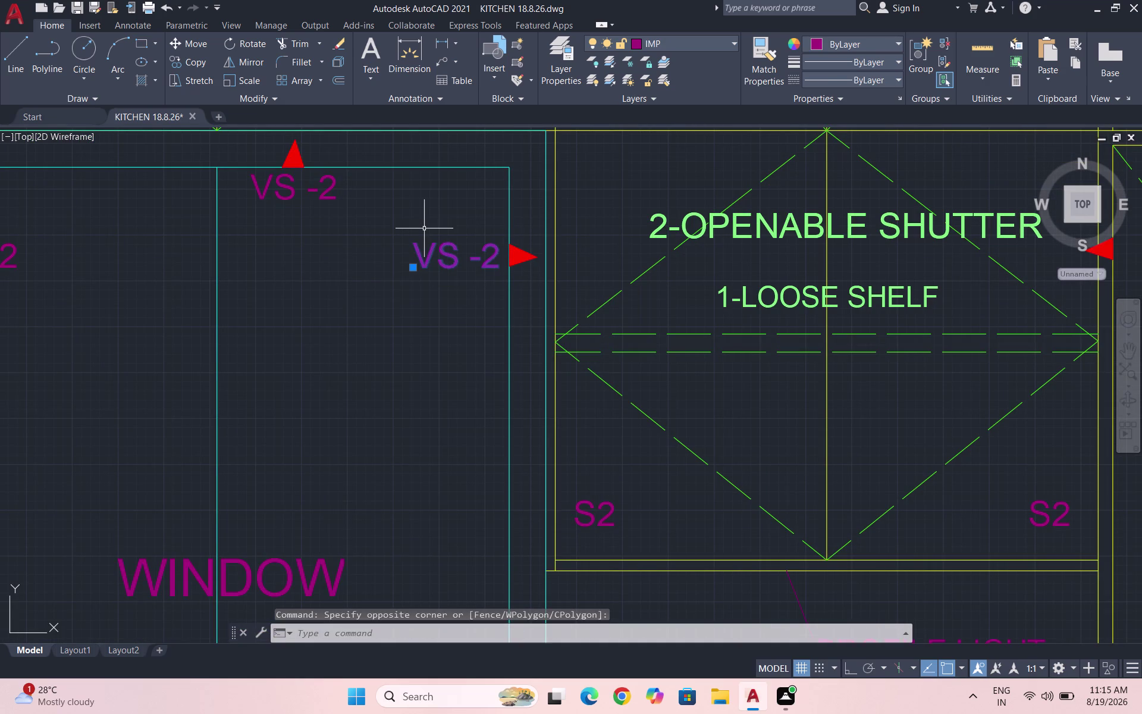
text(CO)
key(Return)
click(470, 250)
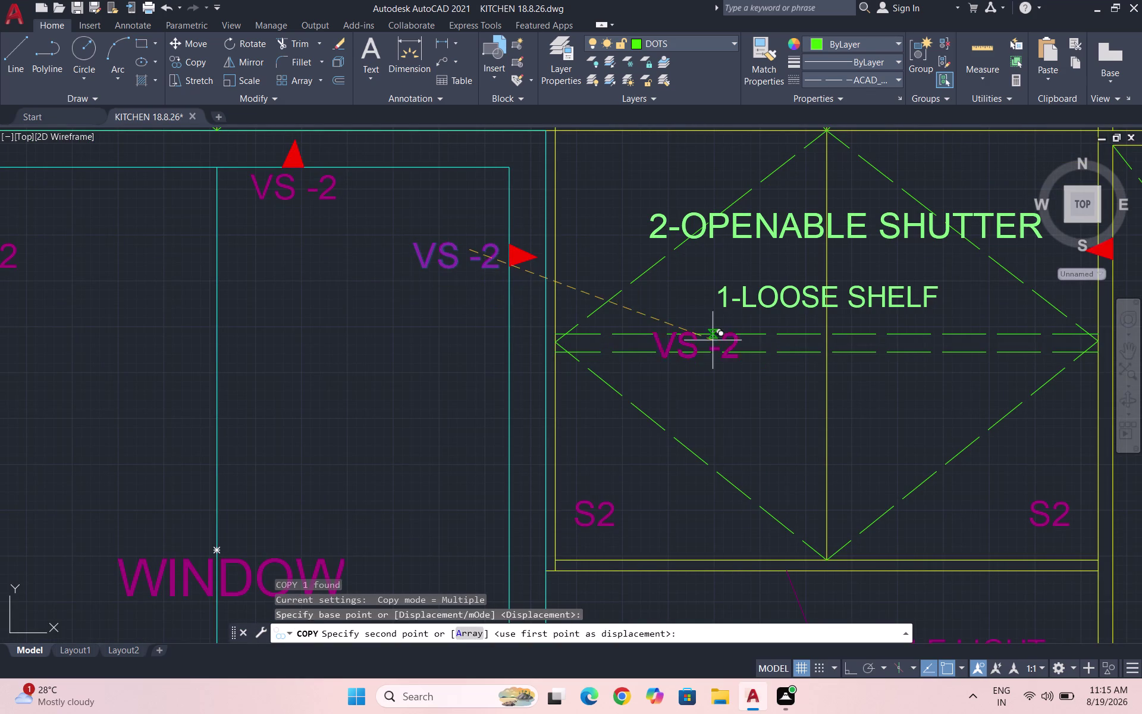
click(836, 406)
key(Escape)
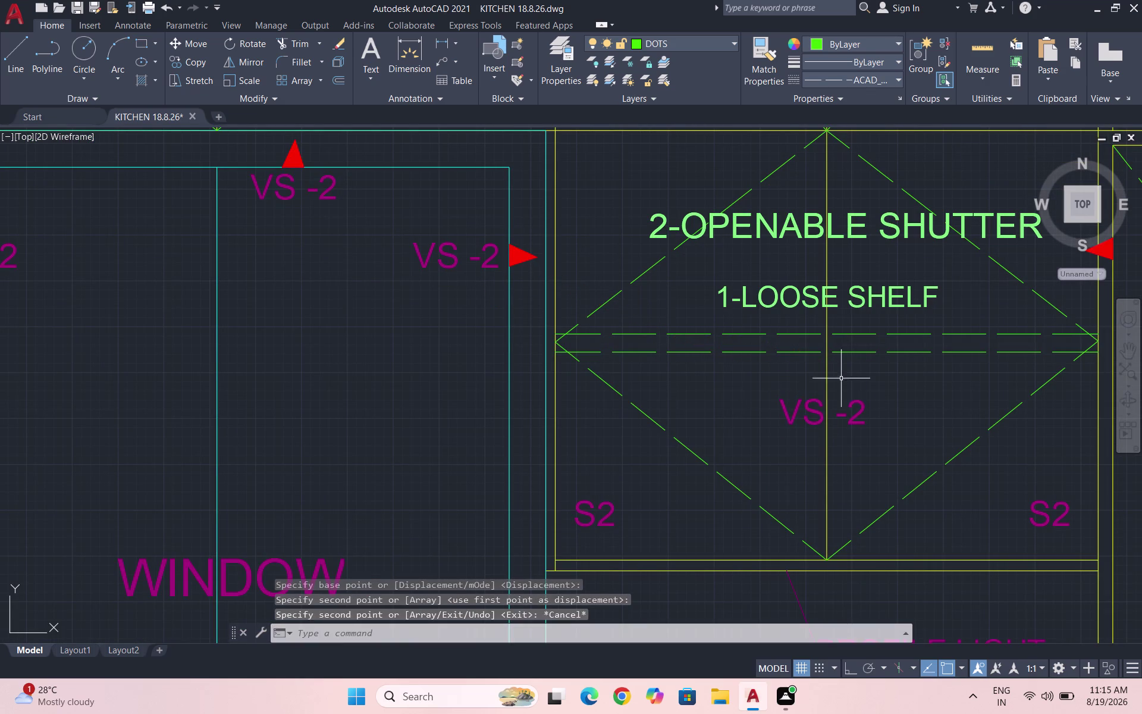
Open the copied marker text for editing and clear its old VS-2 wording.
double_click(802, 407)
click(802, 409)
double_click(802, 408)
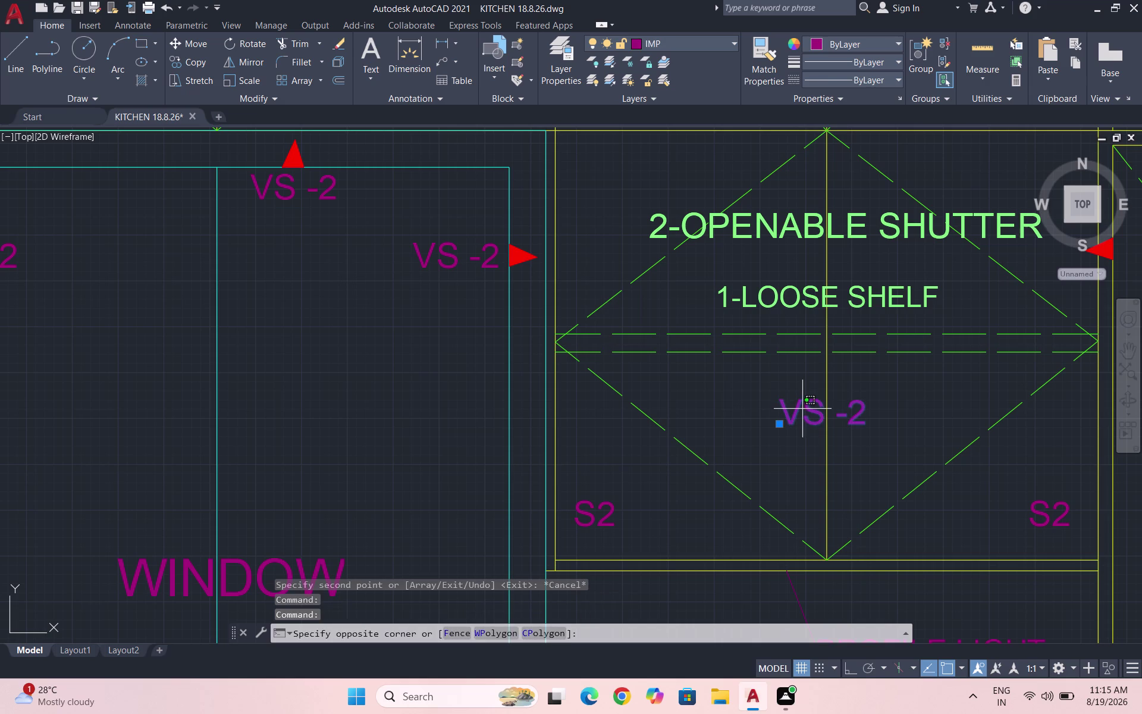
triple_click(814, 411)
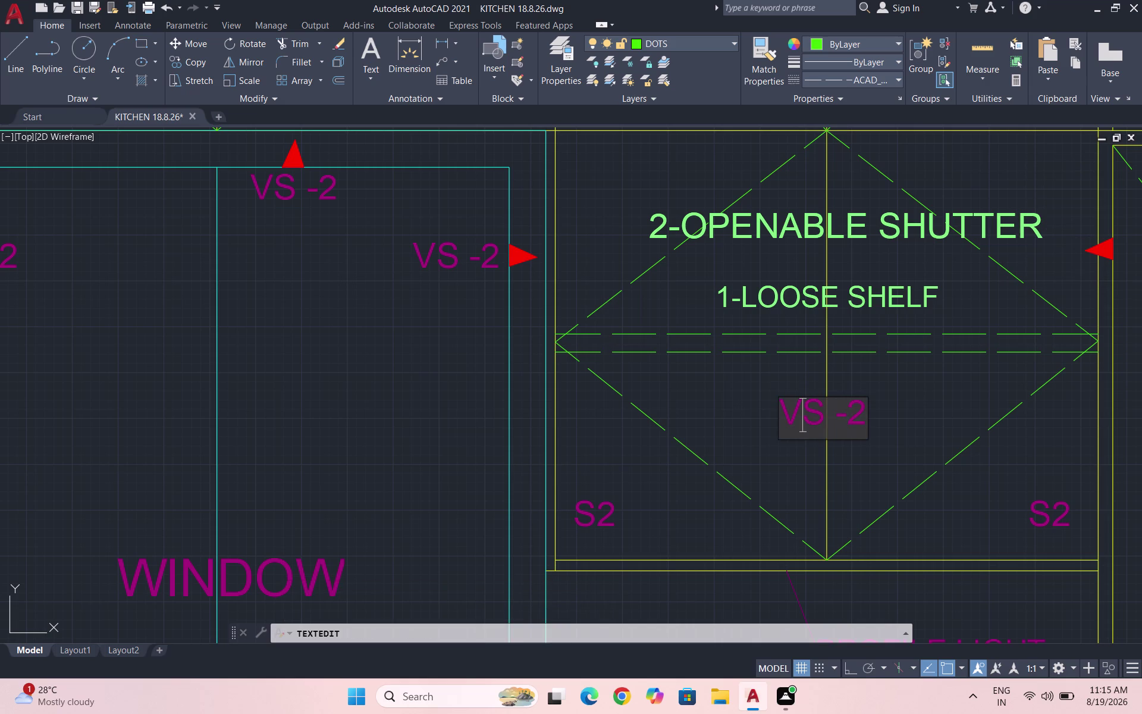
key(Right)
key(Right)
key(Right)
key(Right)
key(BackSpace)
key(BackSpace)
key(BackSpace)
key(BackSpace)
key(BackSpace)
key(BackSpace)
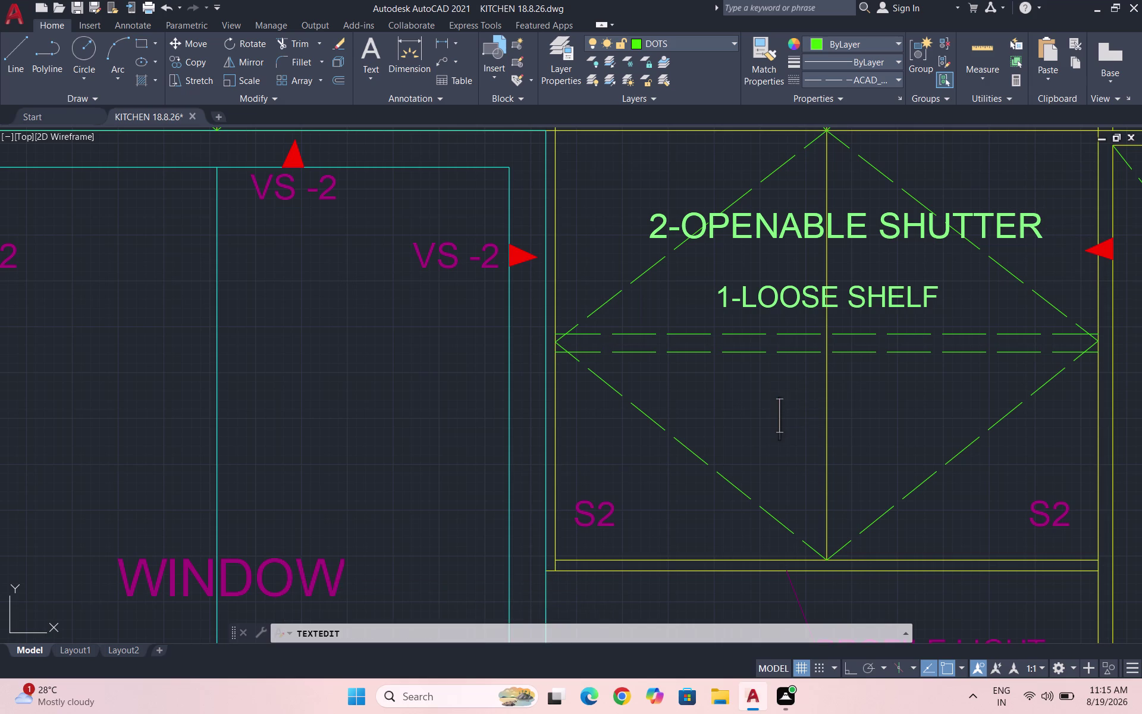
key(BackSpace)
key(BackSpace)
key(BackSpace)
key(BackSpace)
Enter D-350MM as the depth note and exit the text editor.
text(D-350)
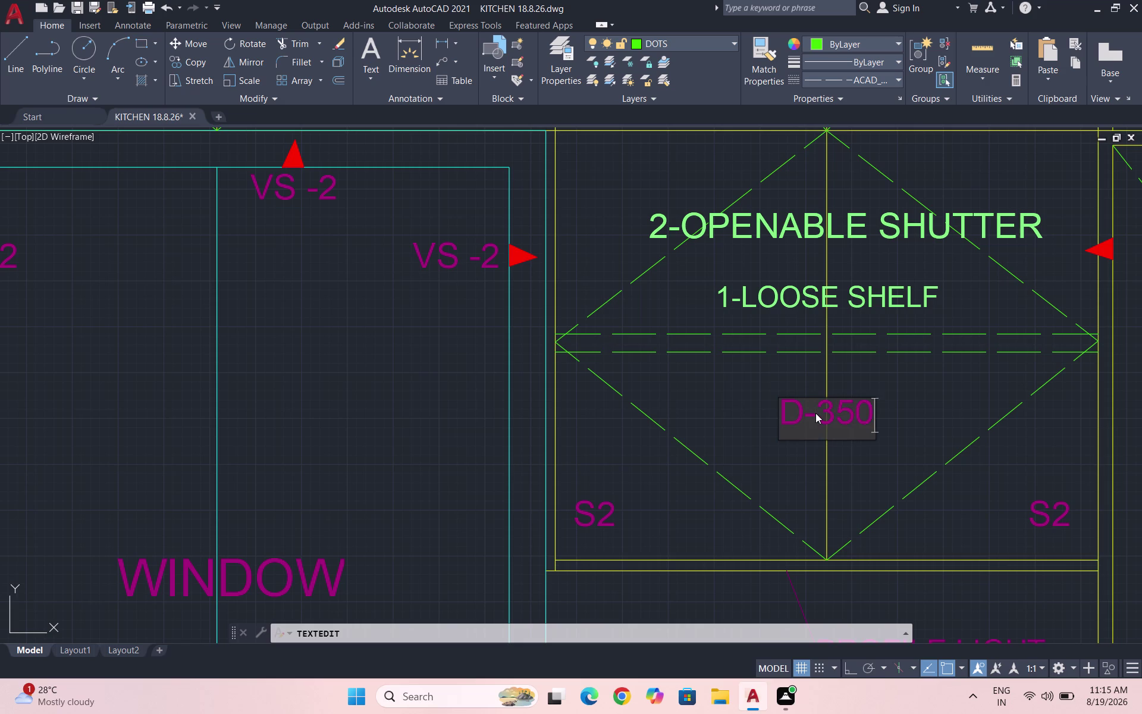
text(MM)
click(957, 519)
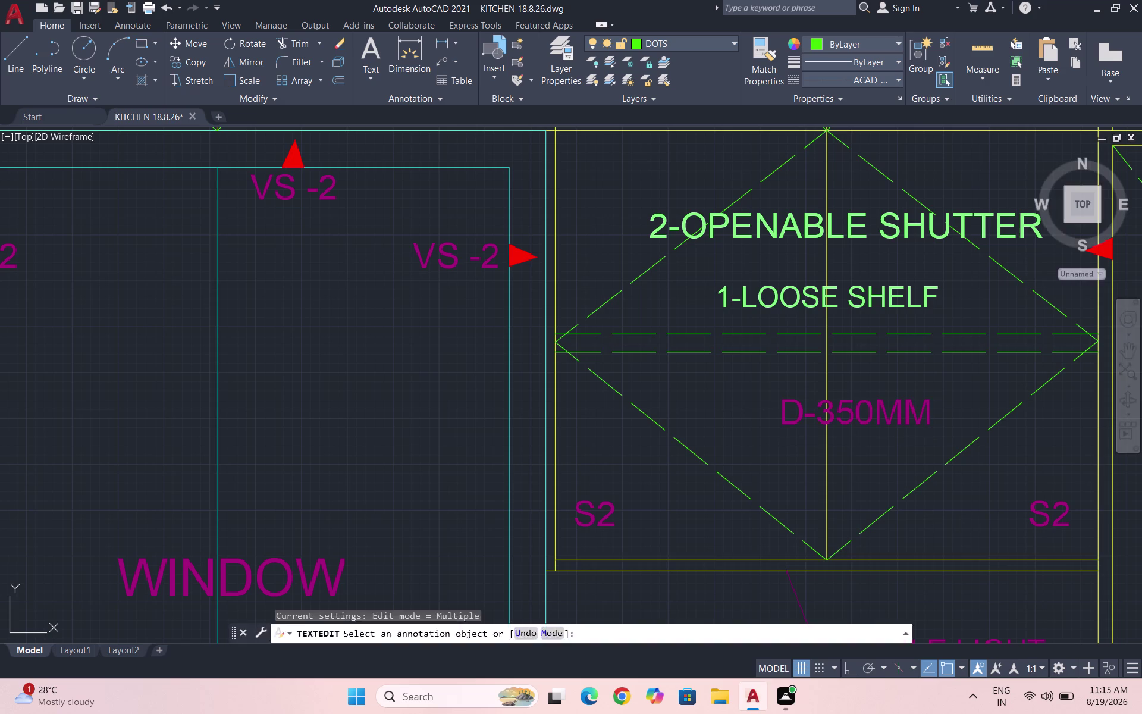
key(Escape)
Save the drawing and show the Layer drop-down list in the Layers panel.
scroll(down, 3)
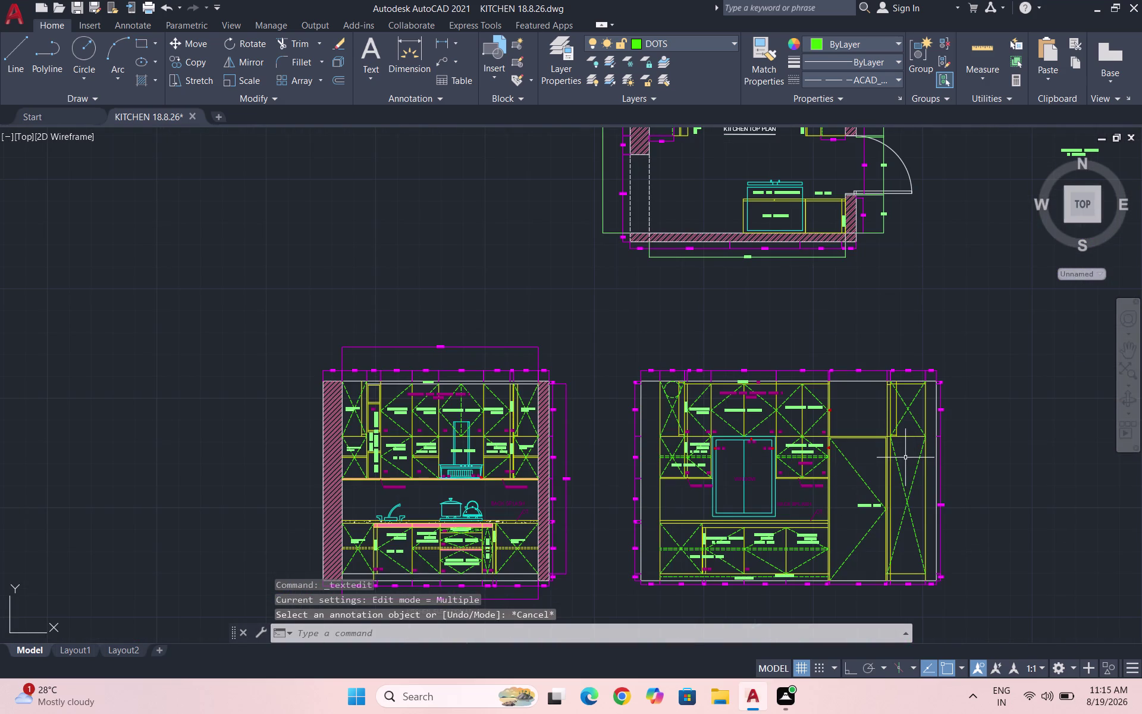
key(ctrl+s)
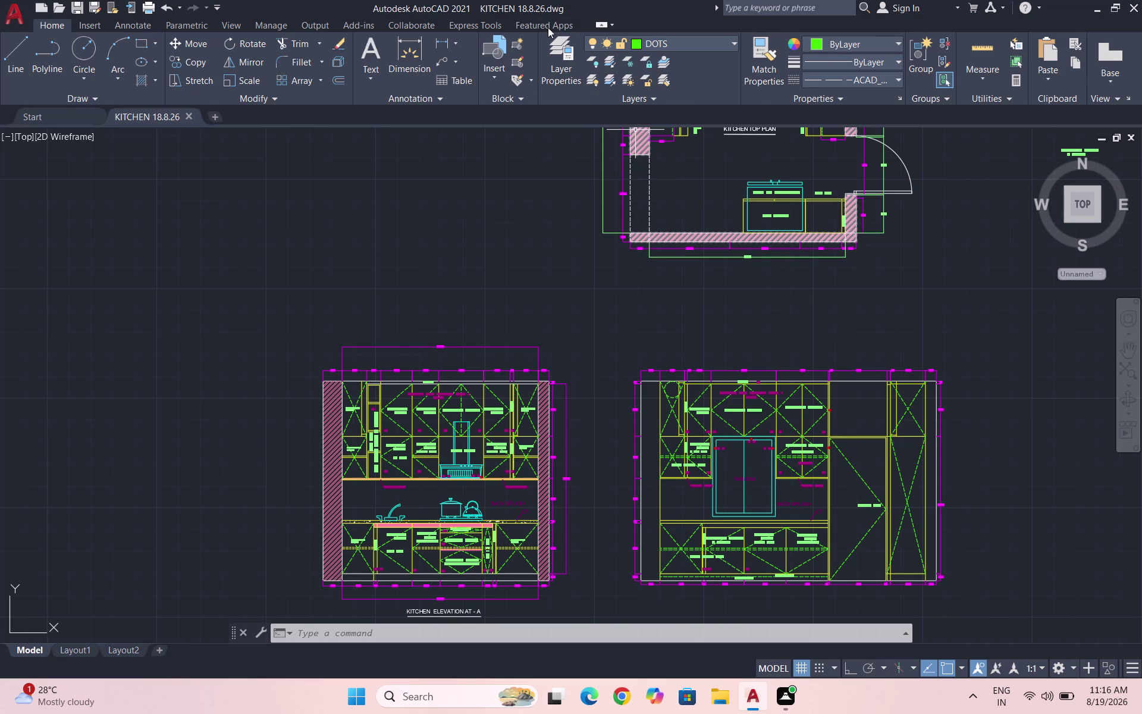
click(714, 38)
click(691, 97)
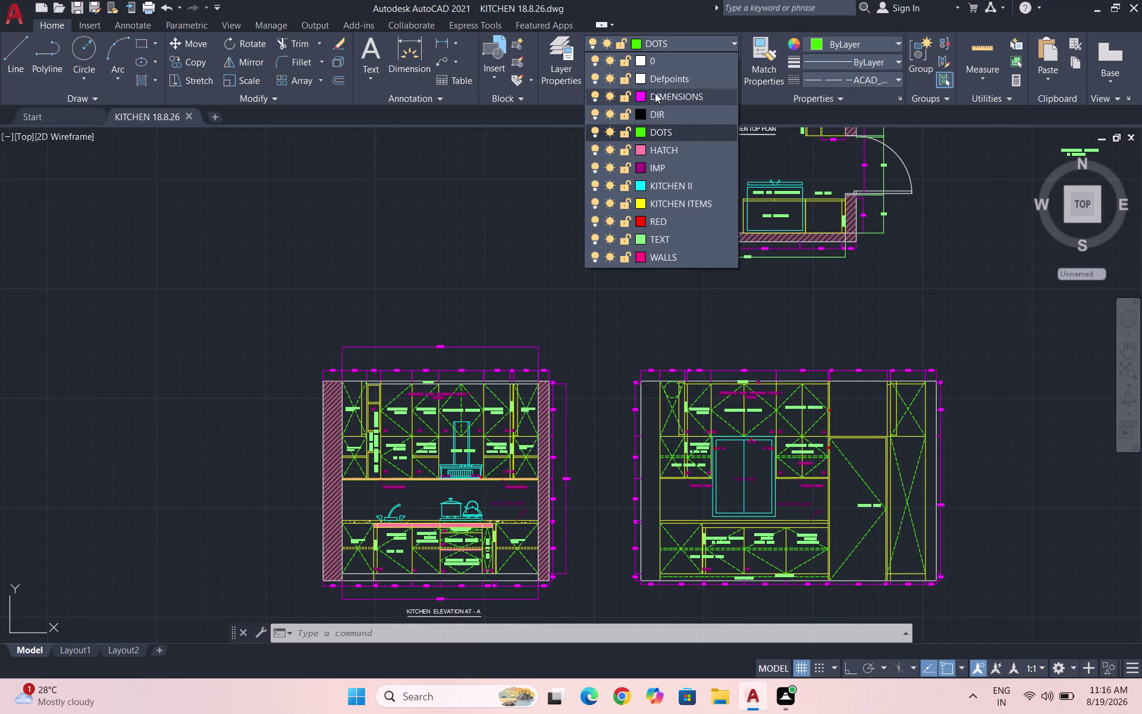
Make DIMENSIONS the current layer with ByLayer linetype, abandoning a first dimension attempt.
click(439, 38)
scroll(down, 3)
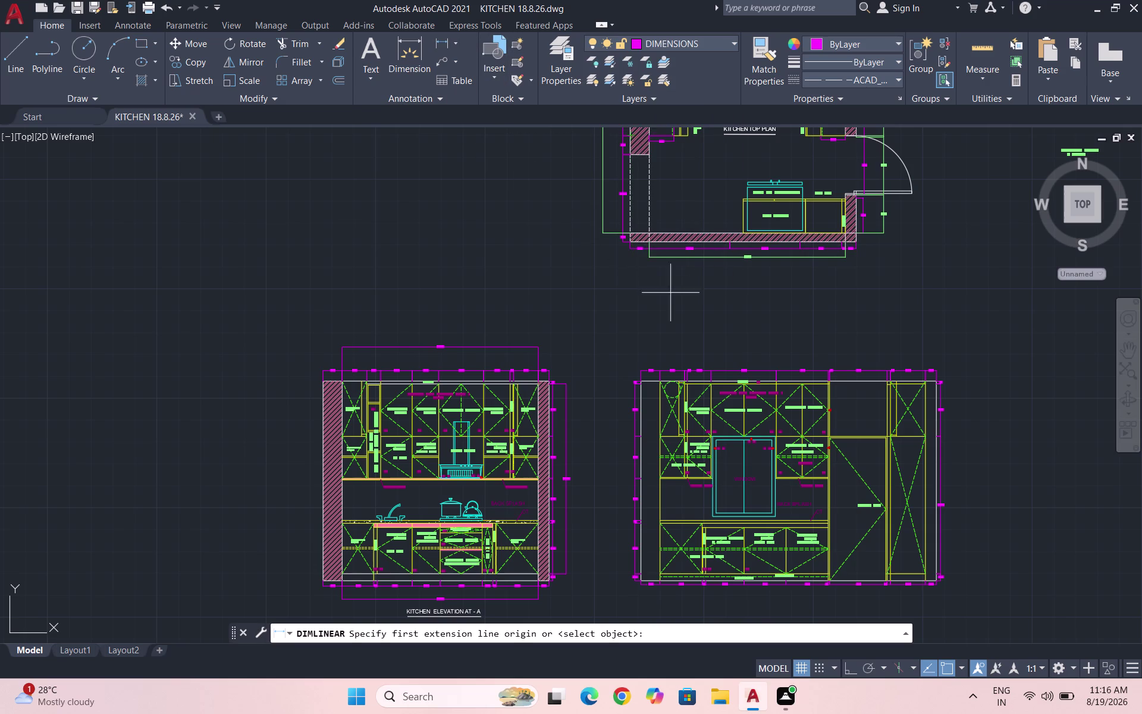
scroll(up, 3)
scroll(up, 3)
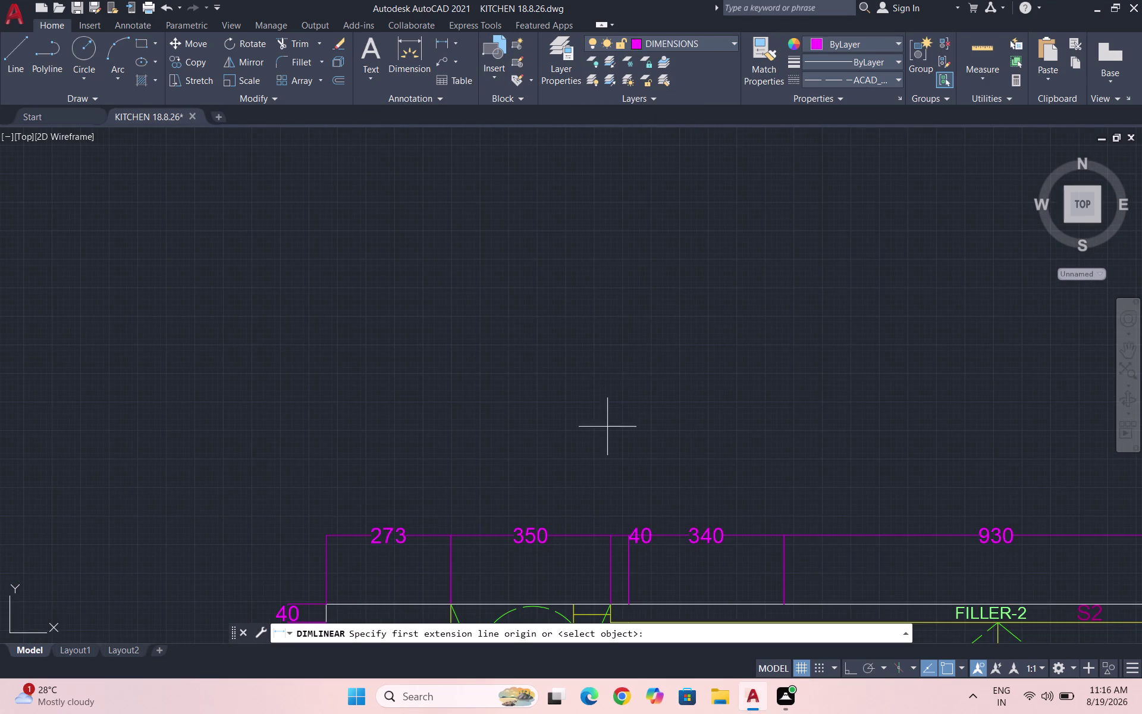
click(452, 532)
scroll(down, 3)
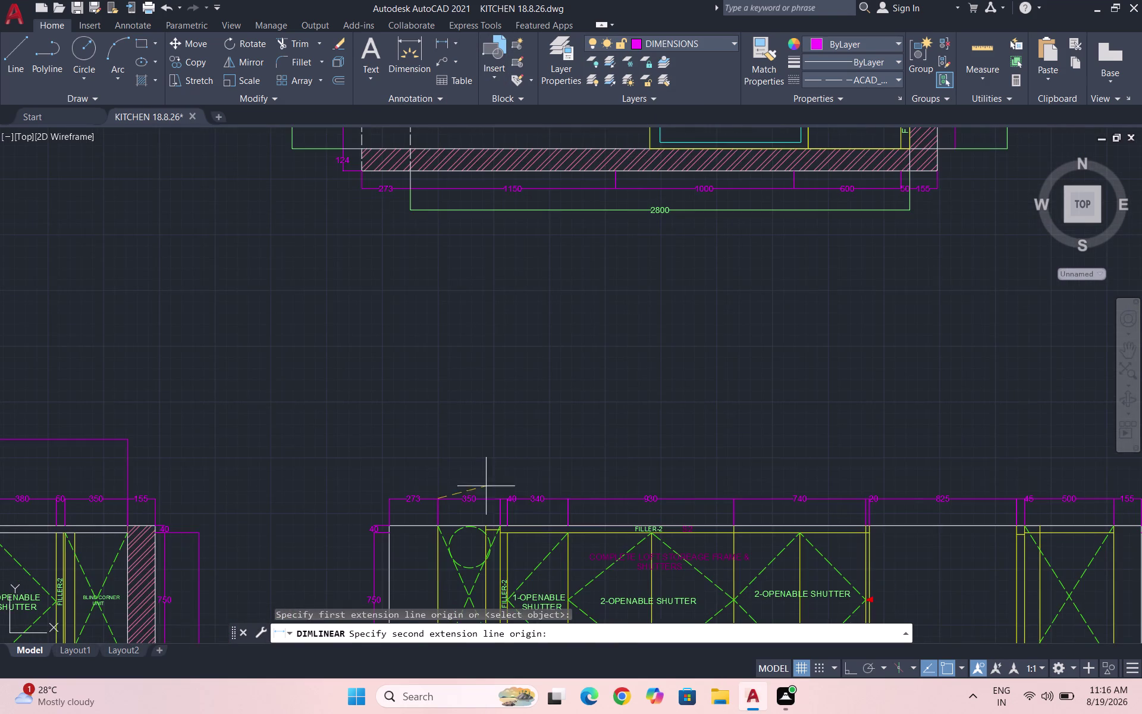
scroll(up, 3)
click(585, 498)
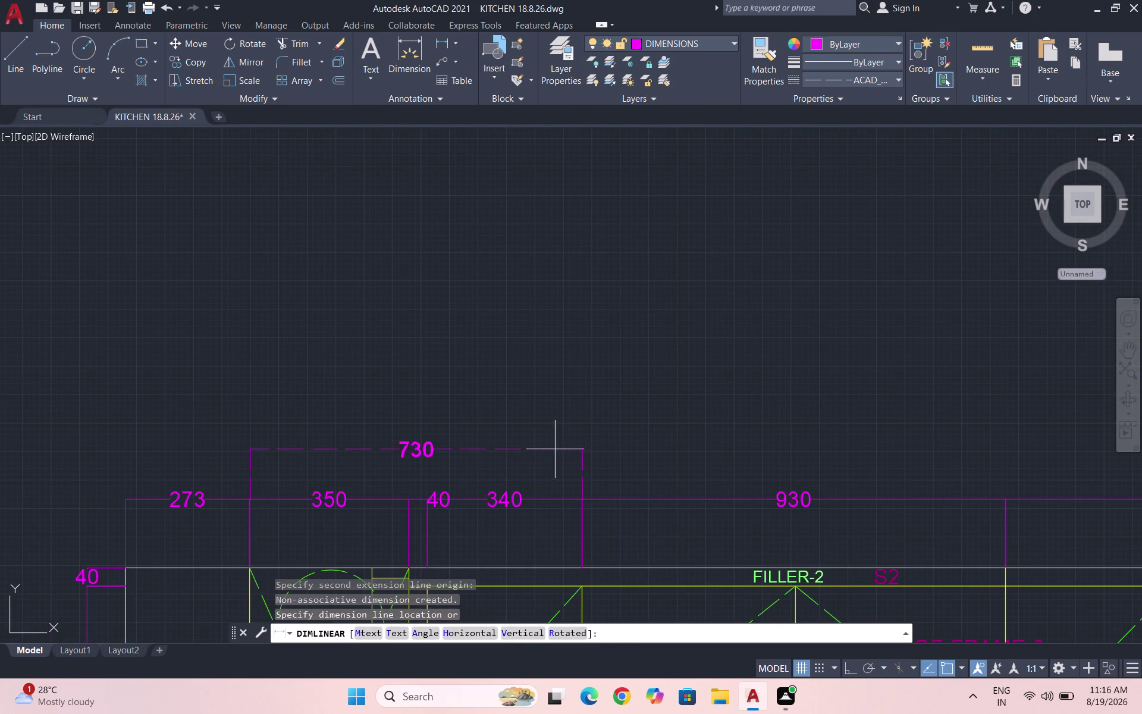
key(Escape)
key(Escape)
click(876, 78)
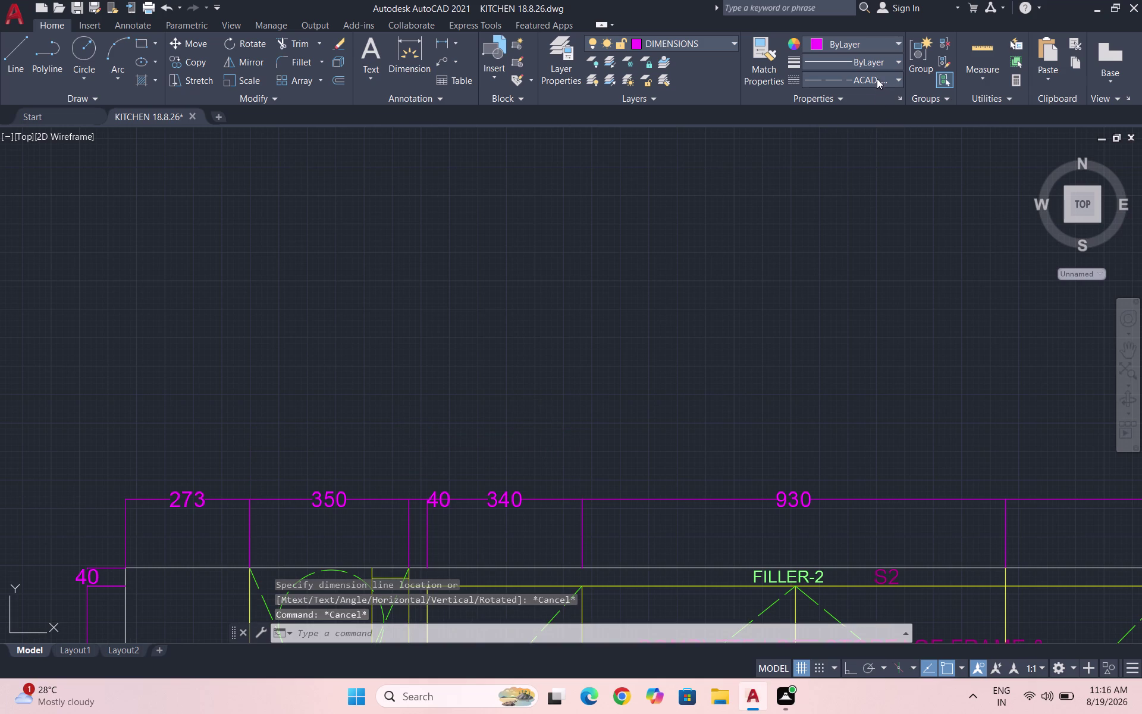
click(863, 96)
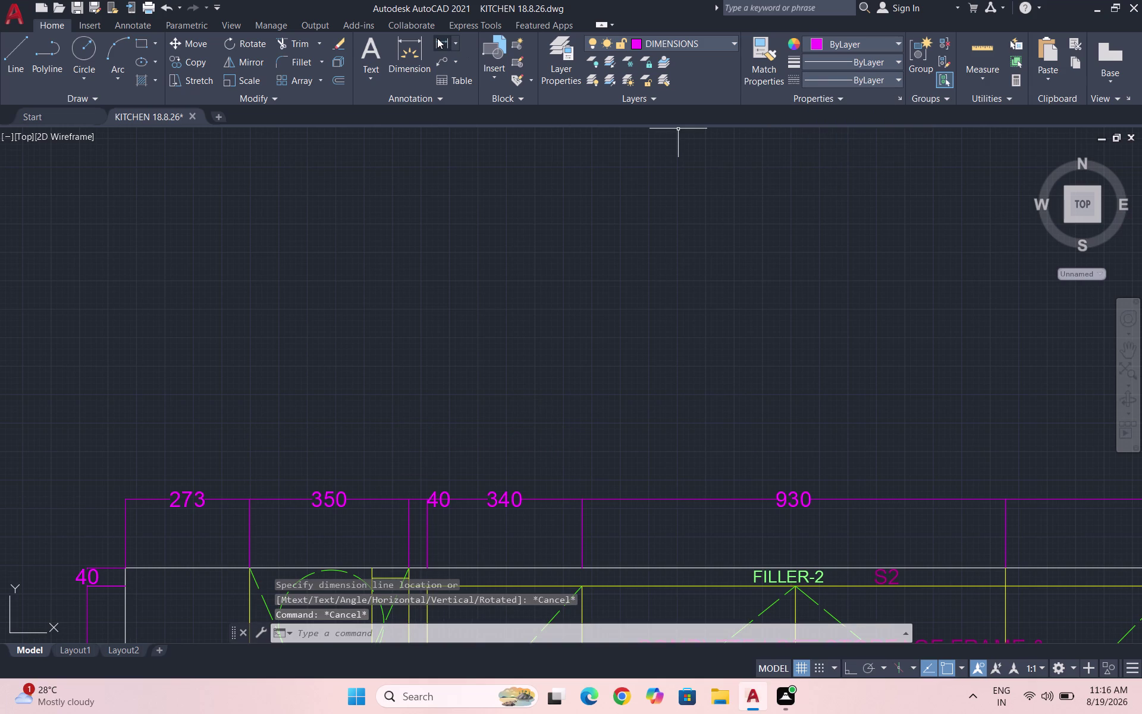
Place a 730 linear dimension above the 350, 40 and 340 chain.
click(437, 38)
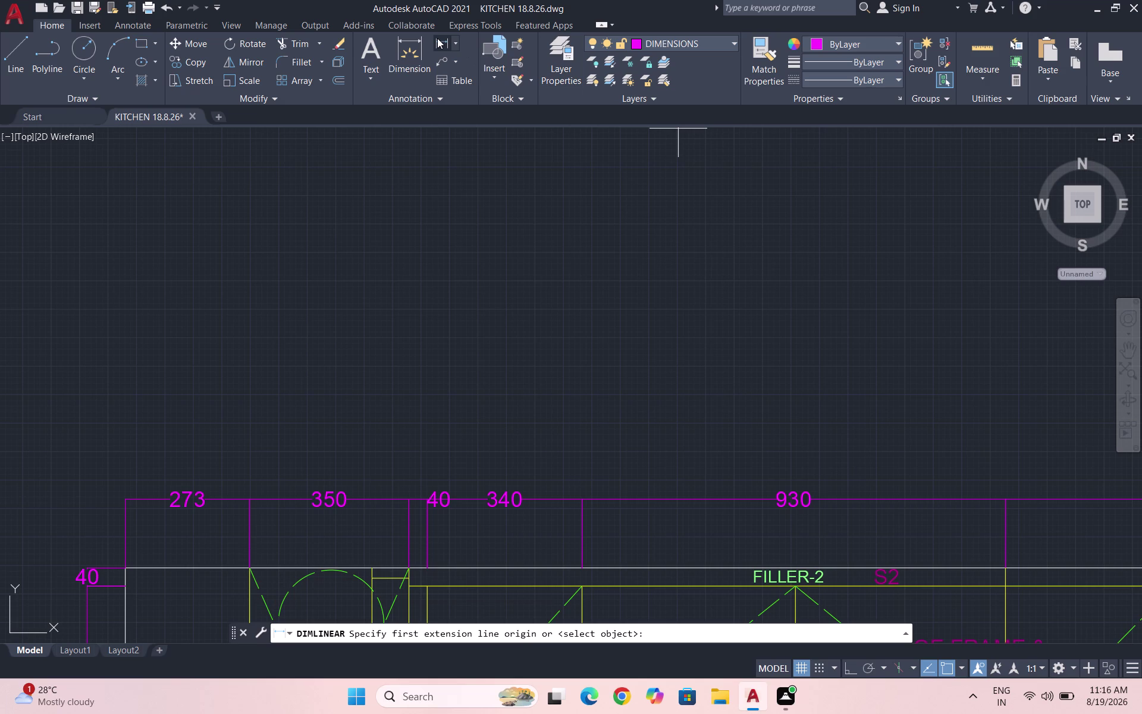
scroll(up, 3)
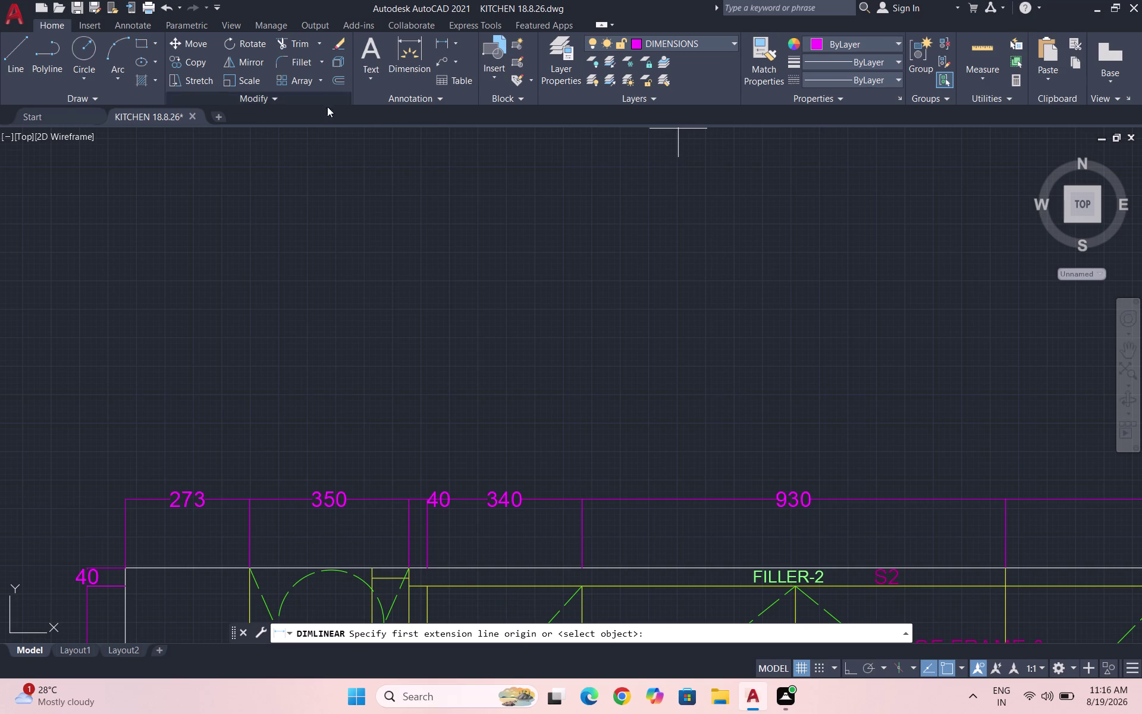
click(435, 44)
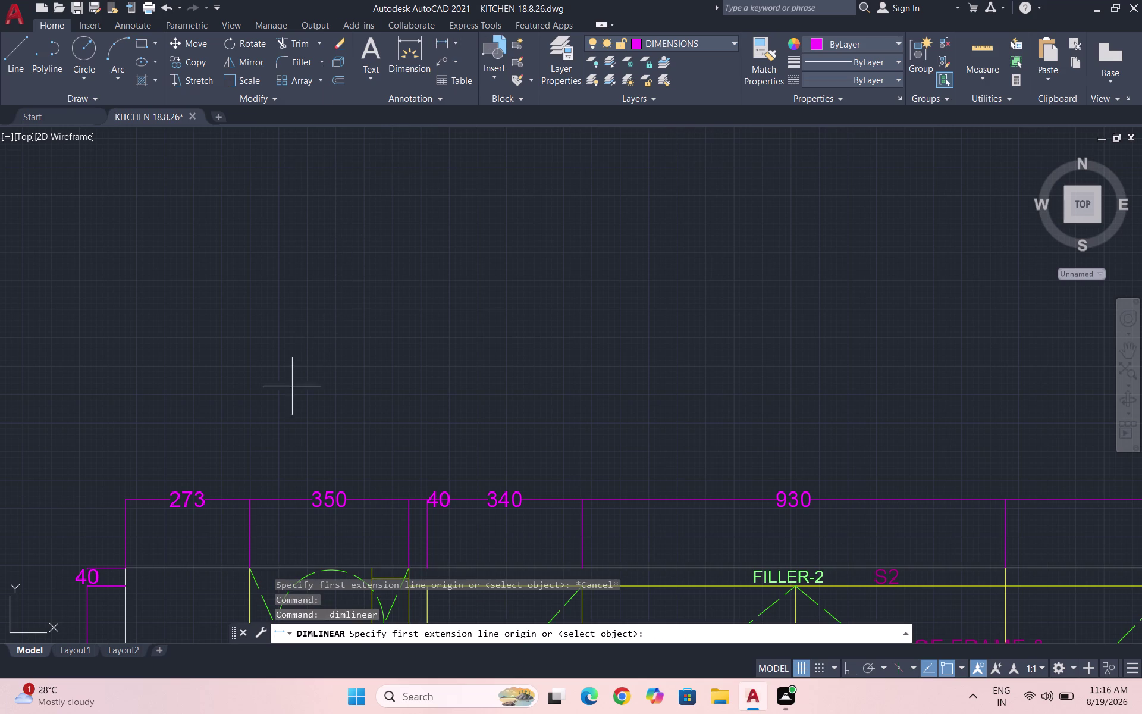
click(249, 503)
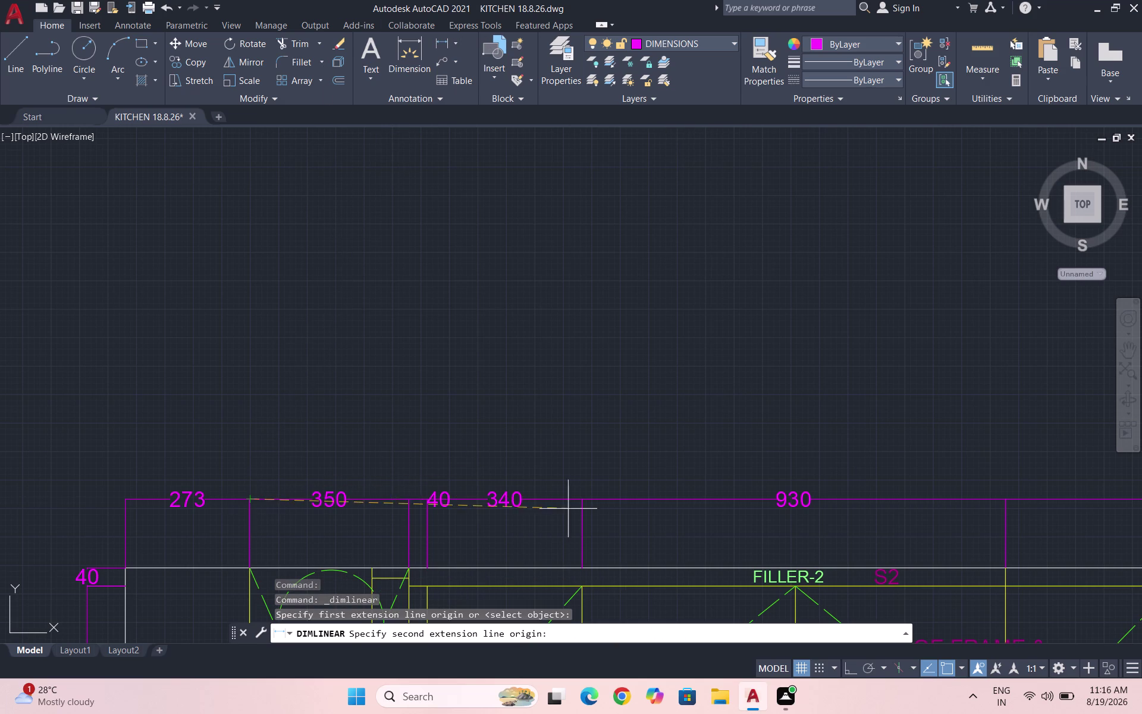
click(580, 501)
click(565, 439)
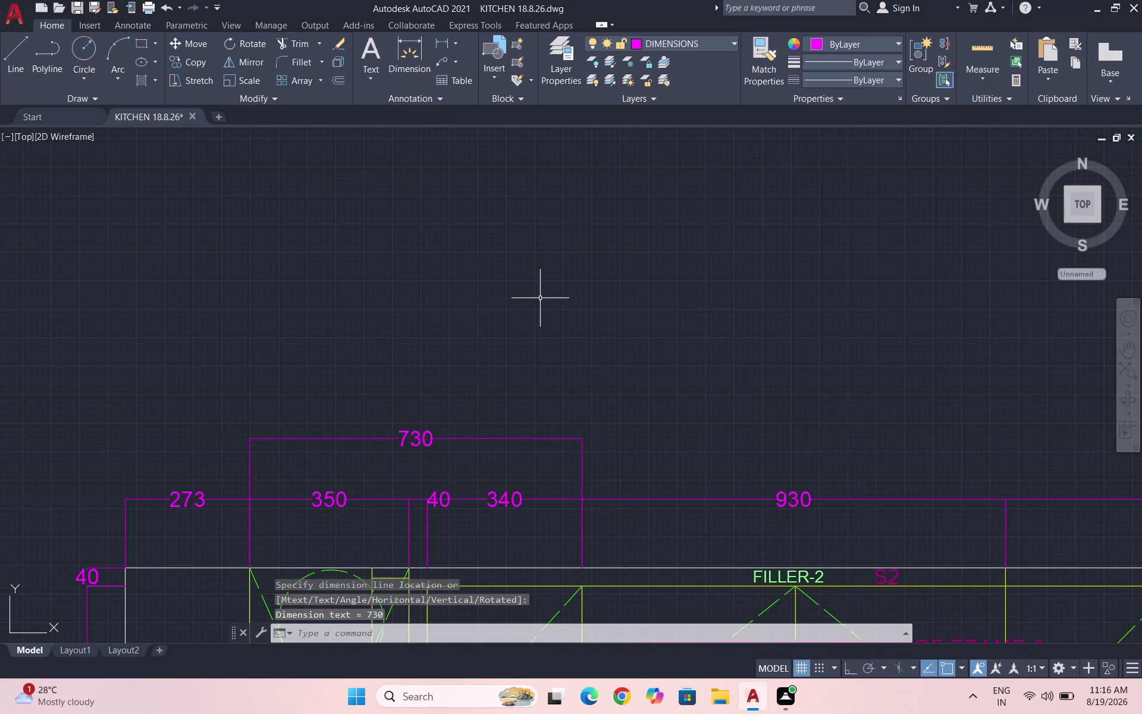
scroll(down, 3)
key(space)
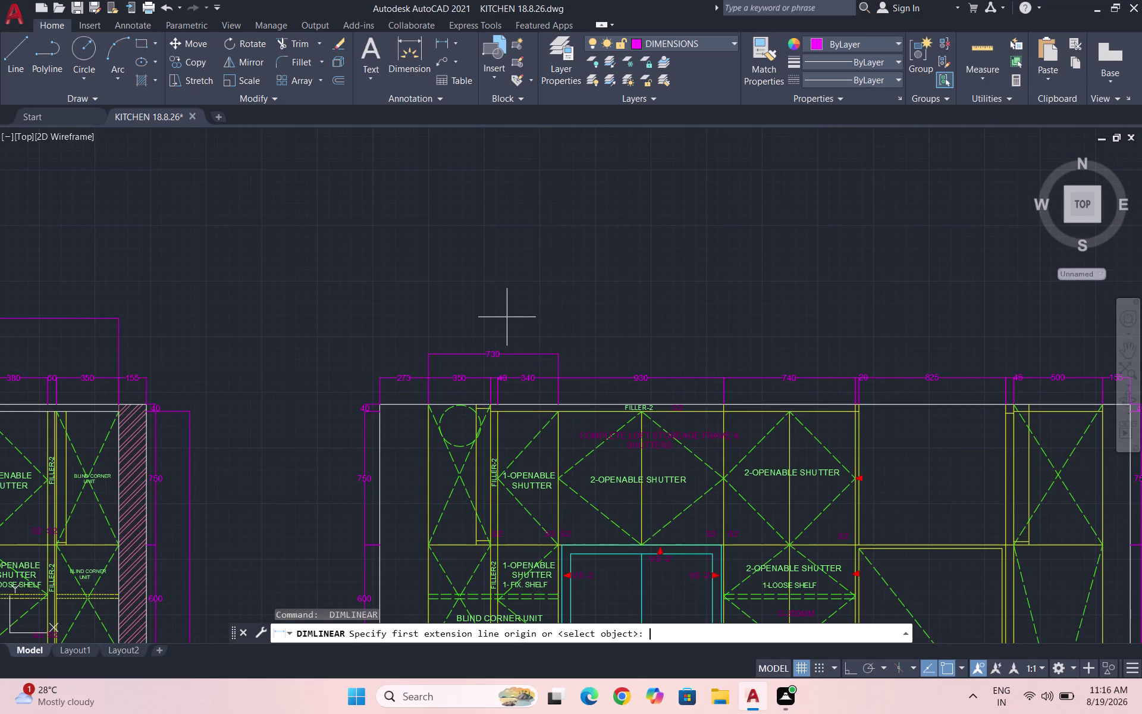
Add a 2850 vertical height dimension to the second elevation.
scroll(down, 3)
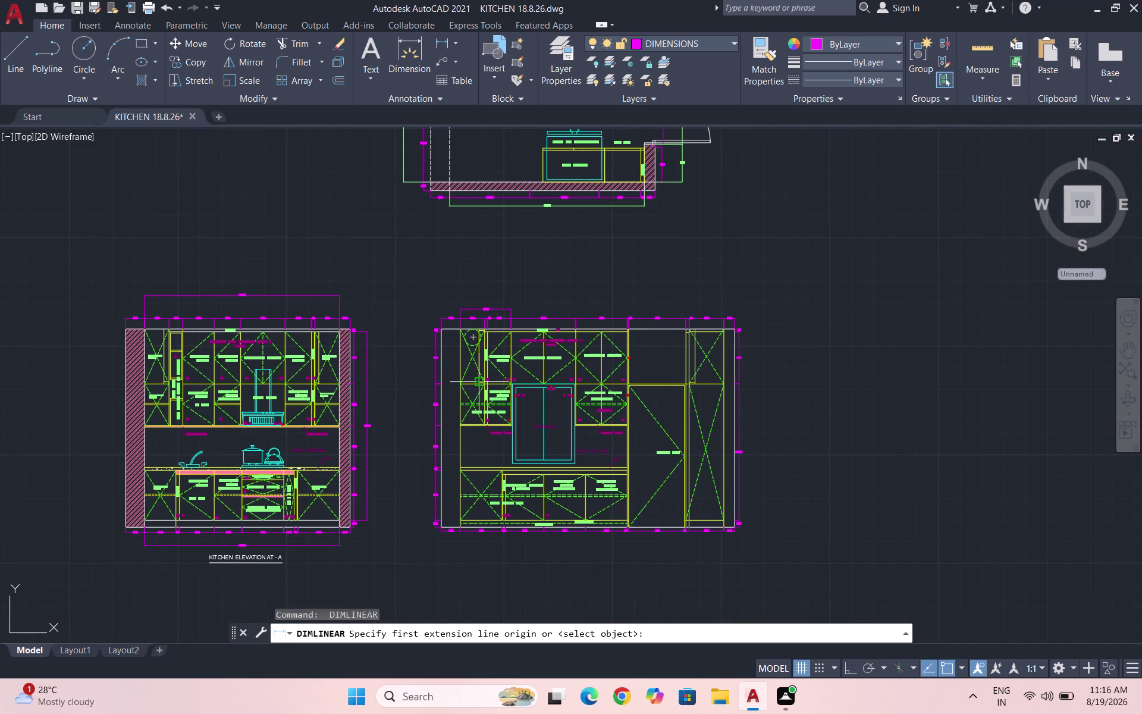
scroll(up, 3)
scroll(up, 3)
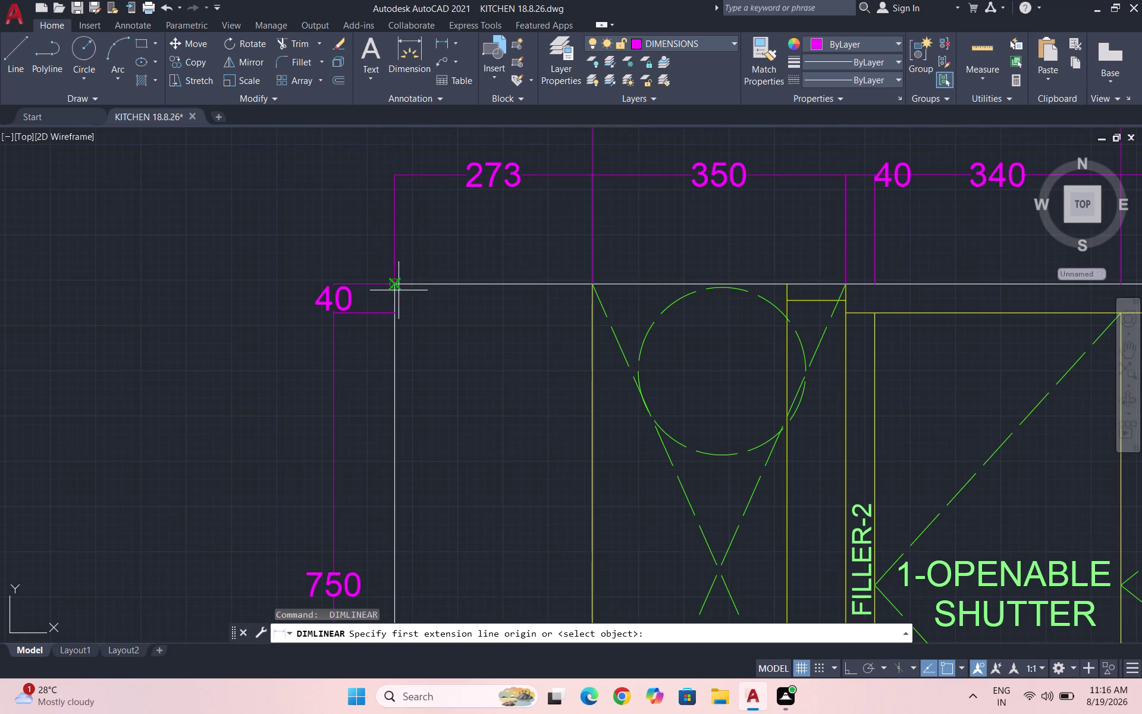
click(393, 286)
scroll(down, 3)
scroll(down, 3)
scroll(up, 3)
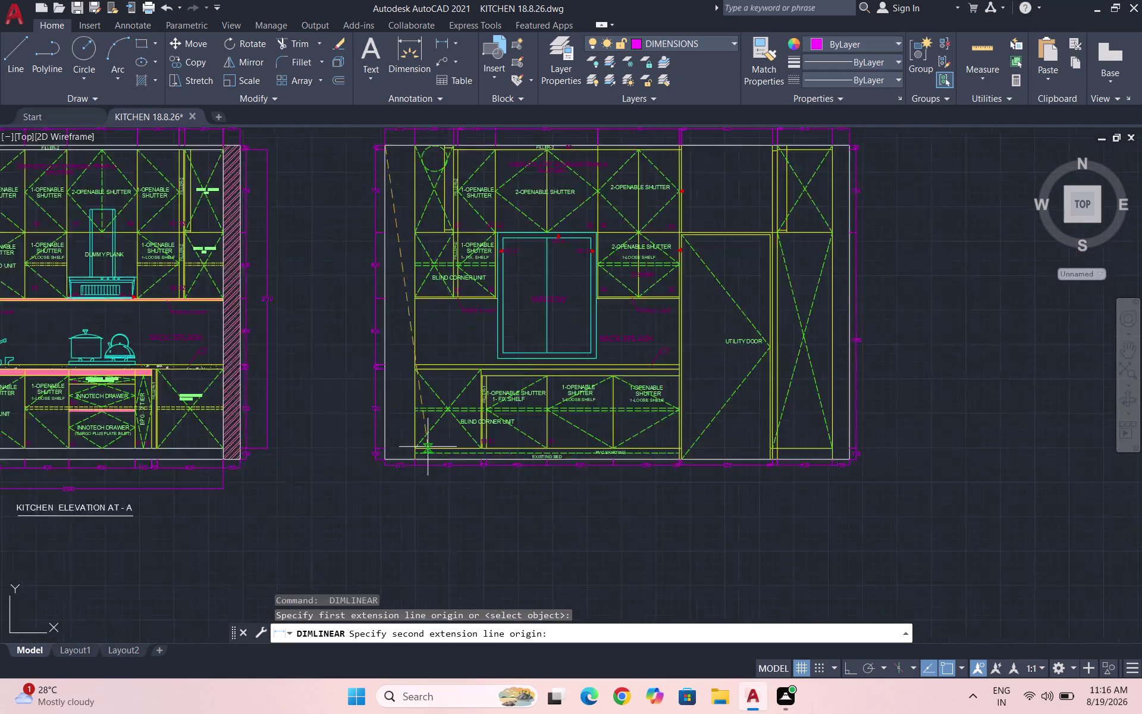
scroll(up, 3)
scroll(up, 3)
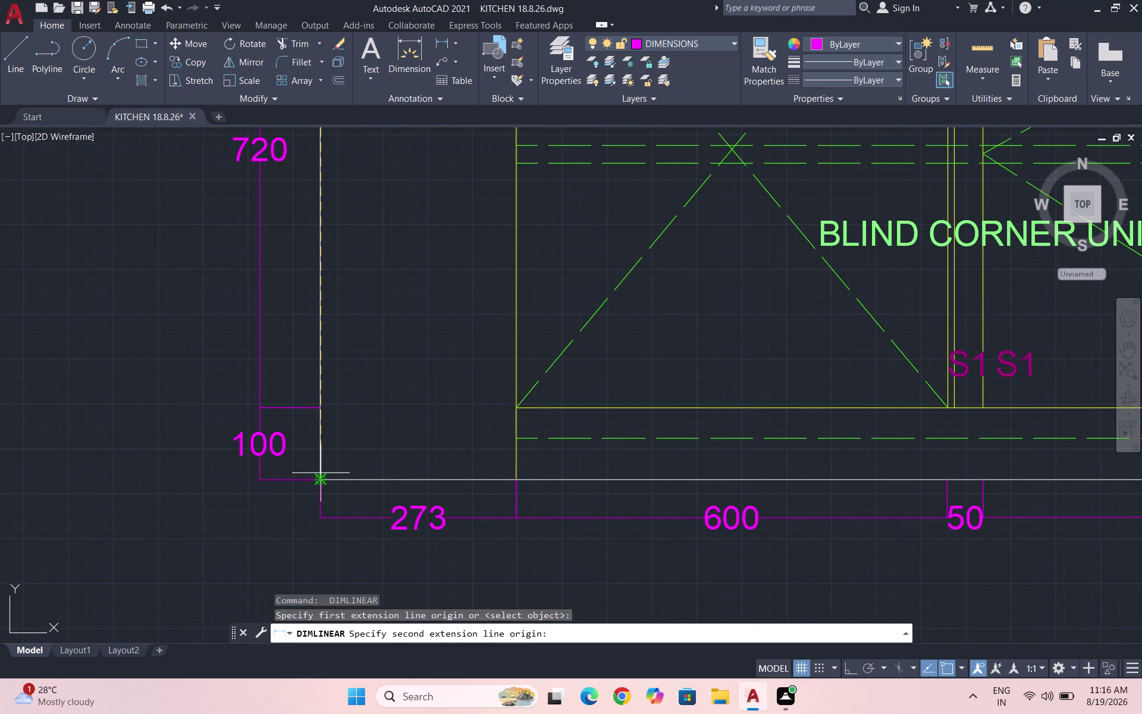
click(320, 478)
scroll(down, 3)
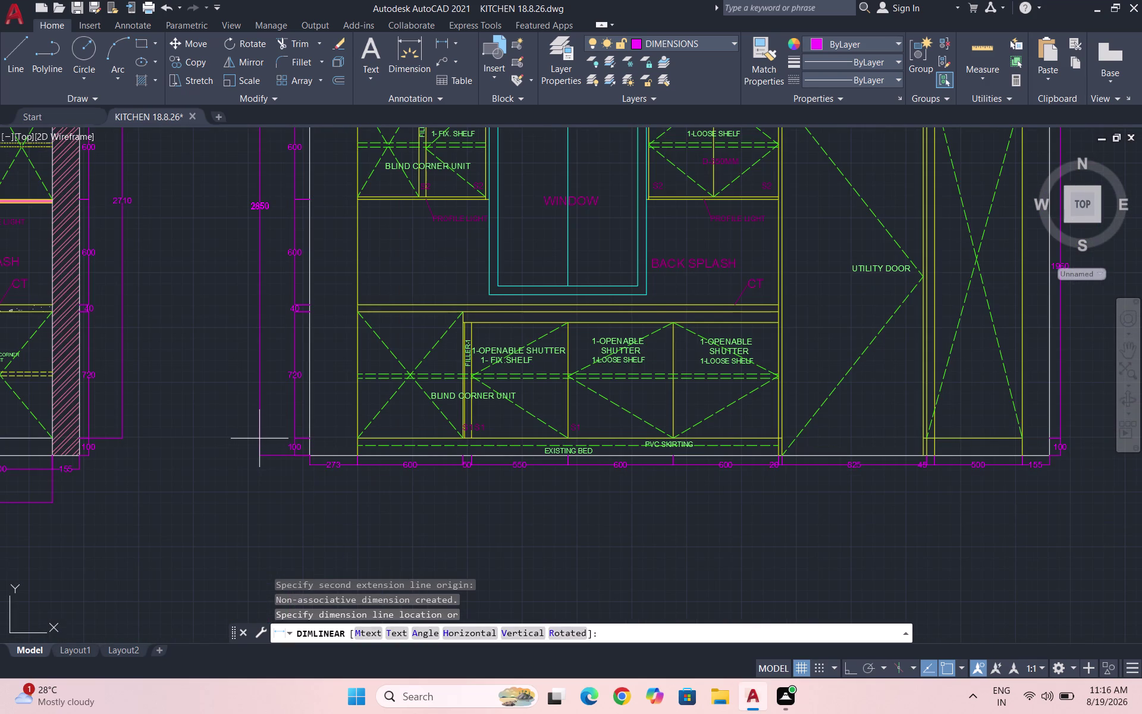
click(259, 439)
key(space)
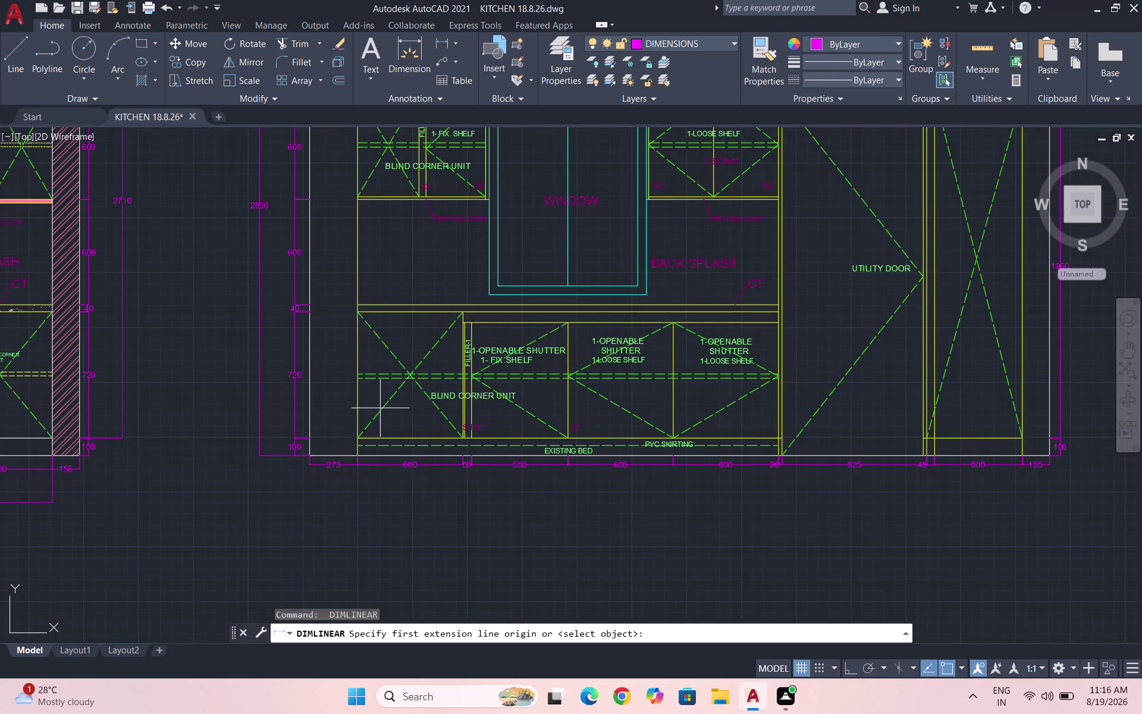
Dimension the 1200 span below the base cabinets.
scroll(down, 3)
scroll(up, 3)
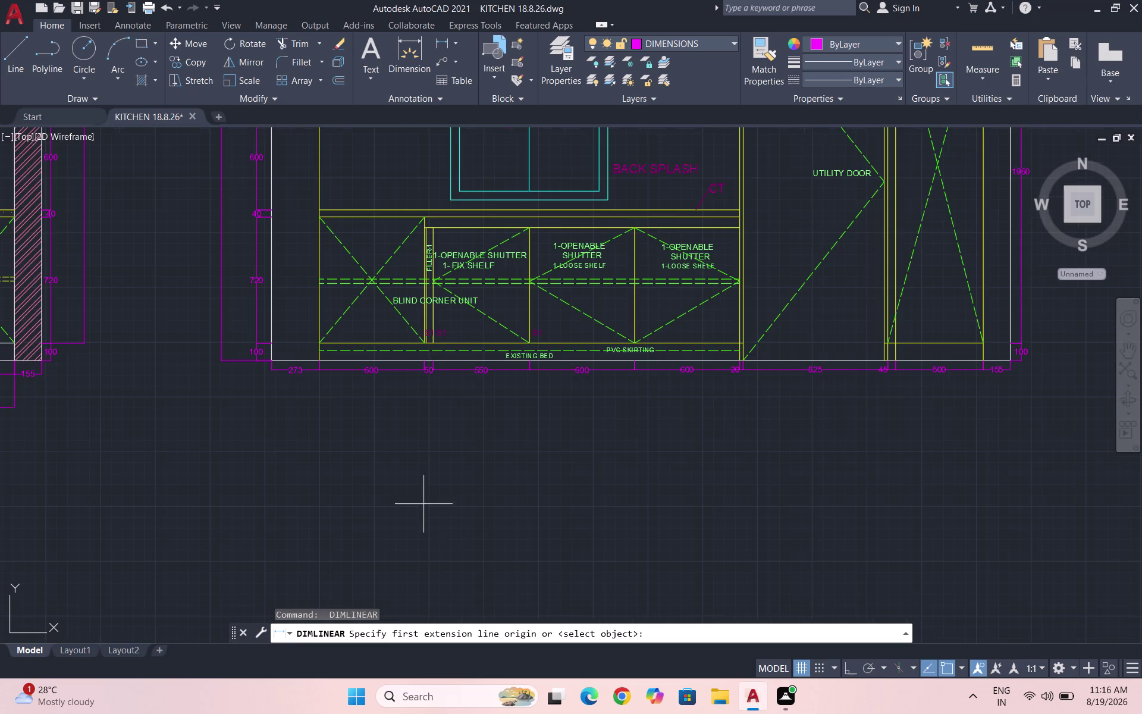
scroll(up, 3)
click(255, 266)
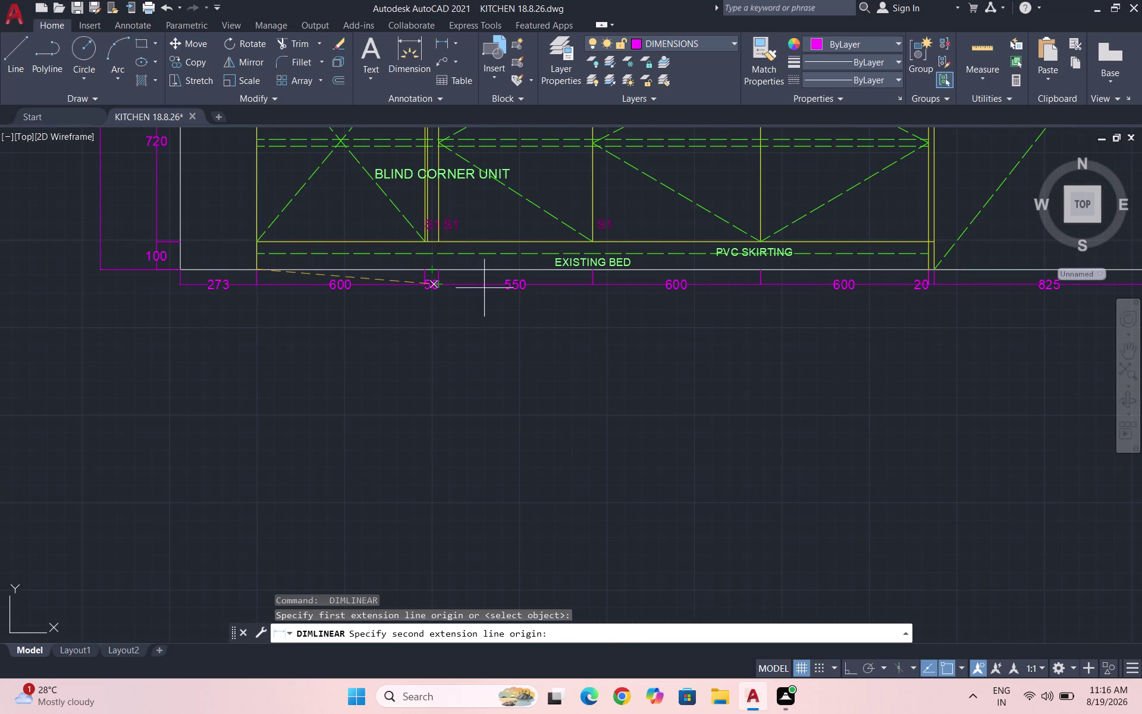
click(590, 269)
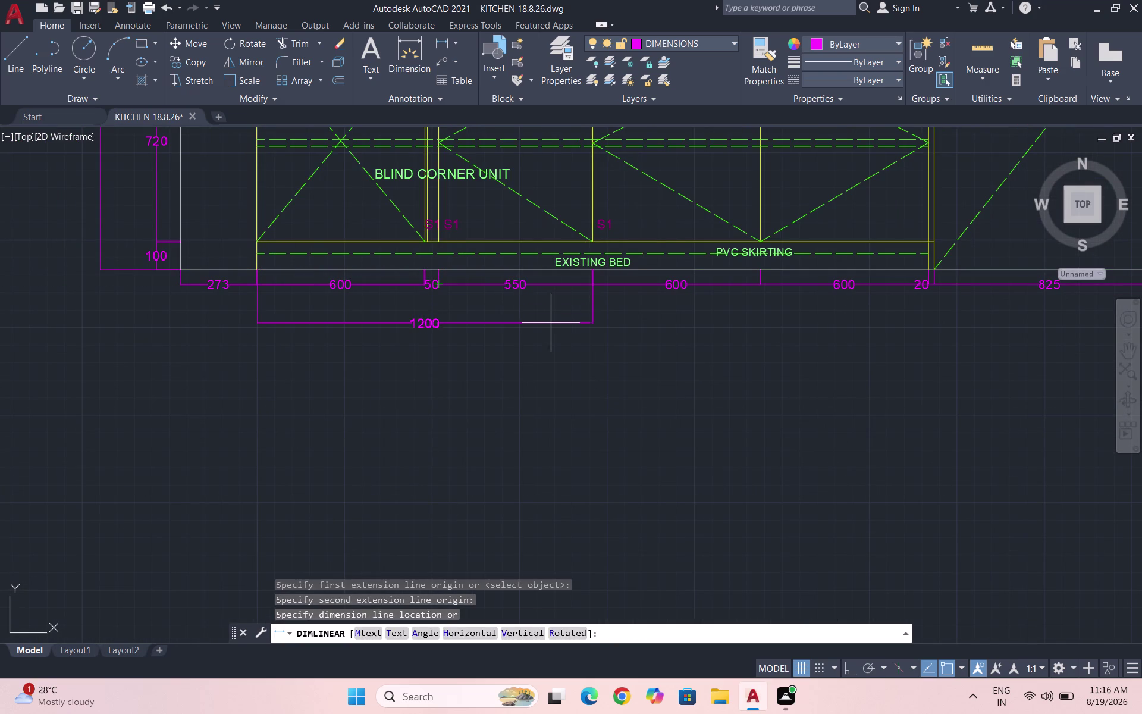
click(550, 318)
key(space)
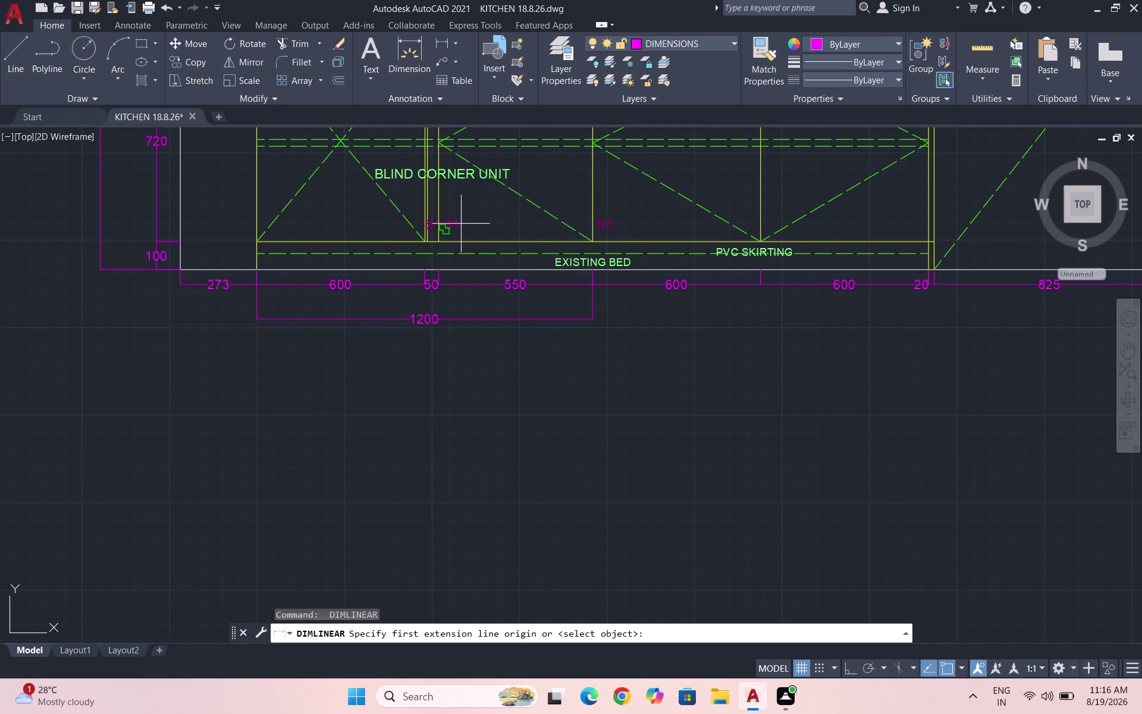
Add the 2420 overall dimension below the 1200 one.
click(258, 269)
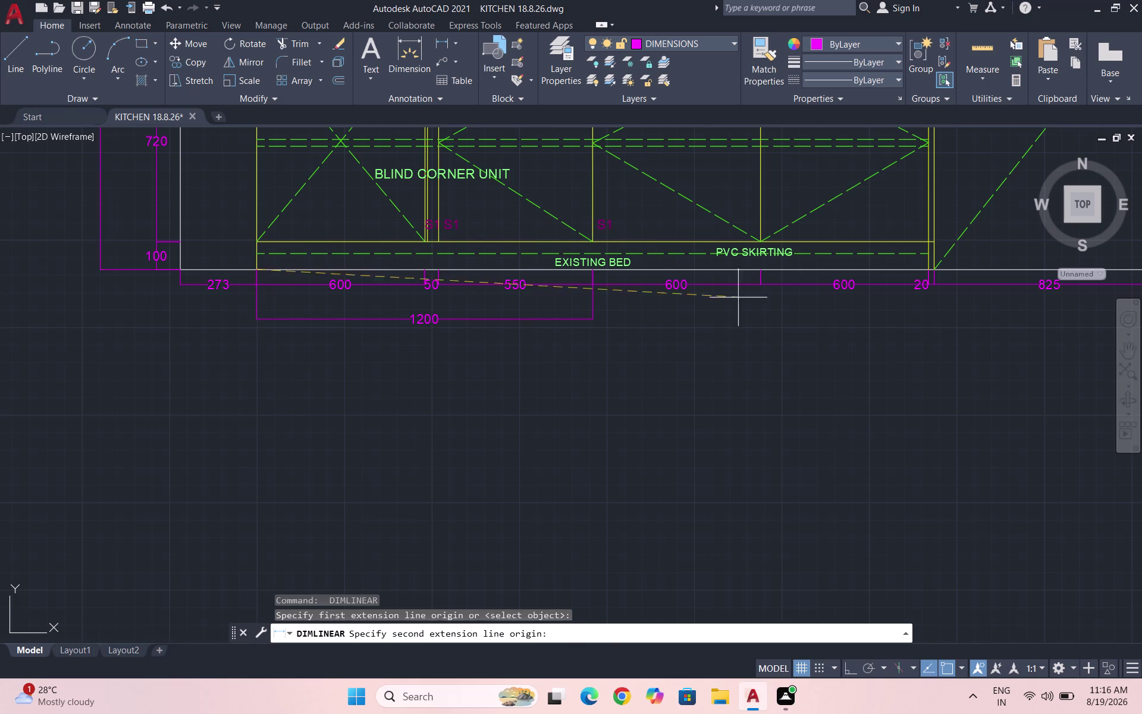
scroll(up, 3)
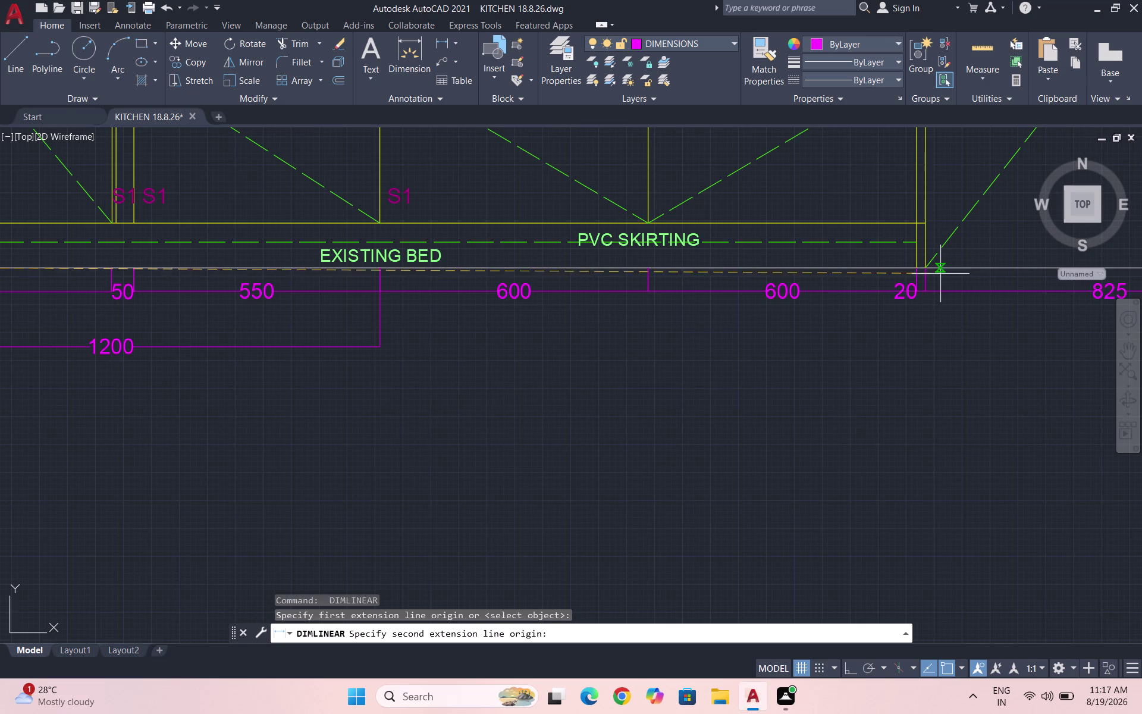
click(928, 269)
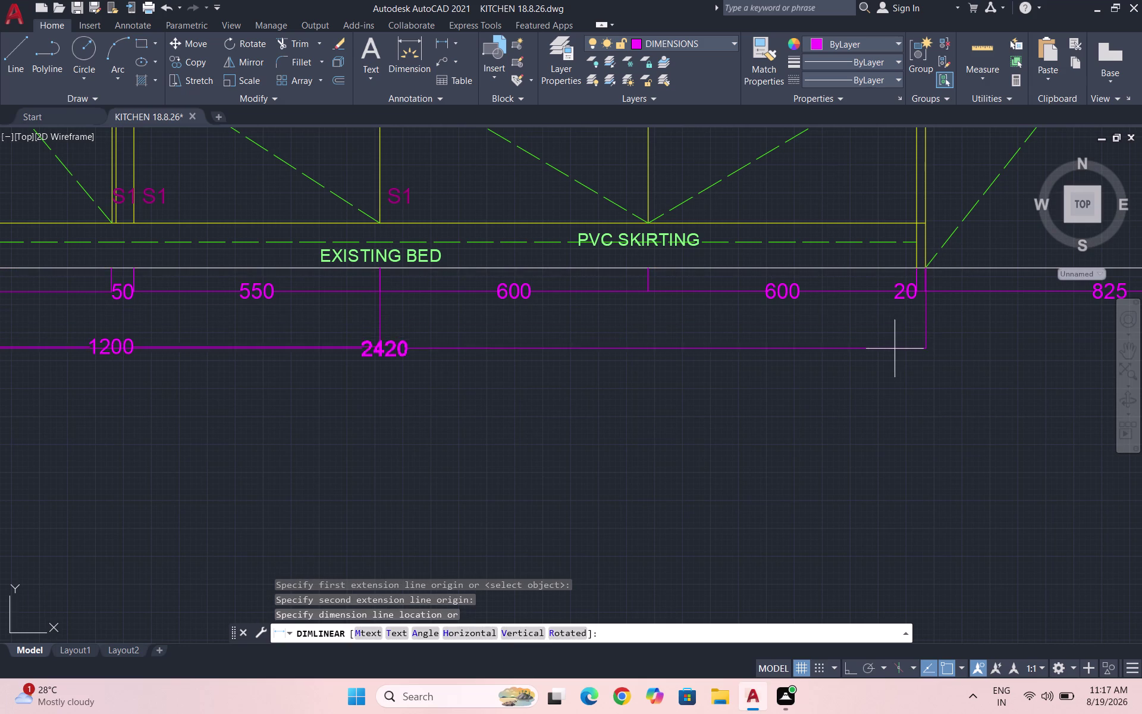
click(893, 391)
scroll(down, 3)
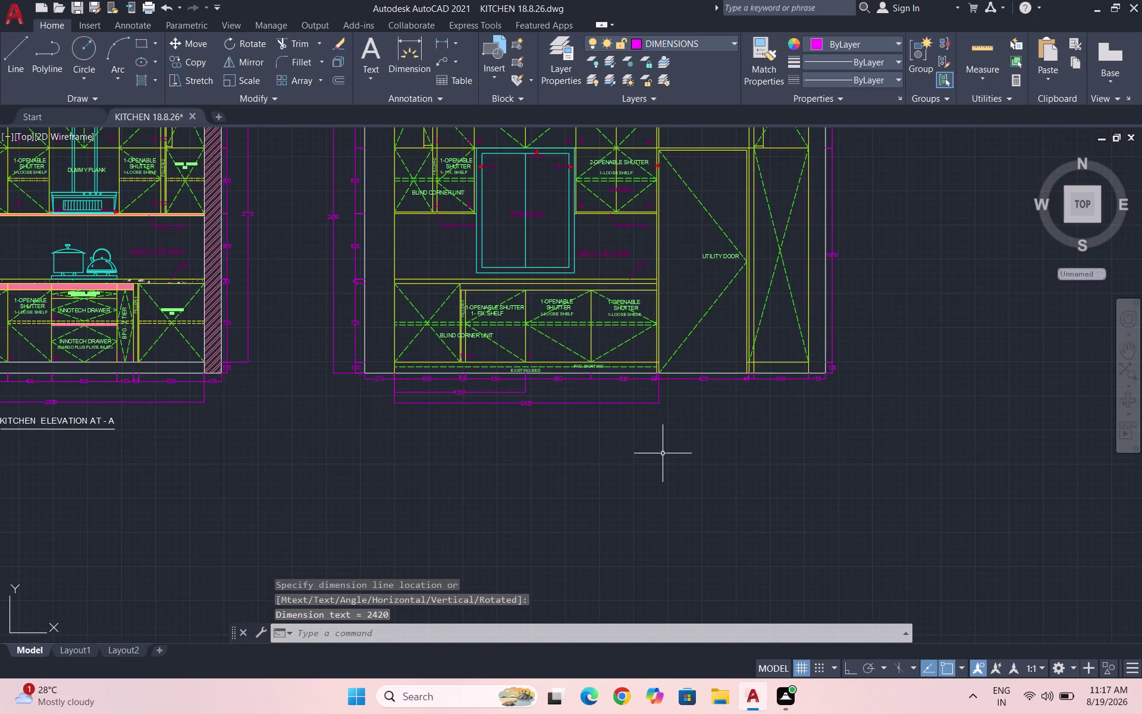
key(space)
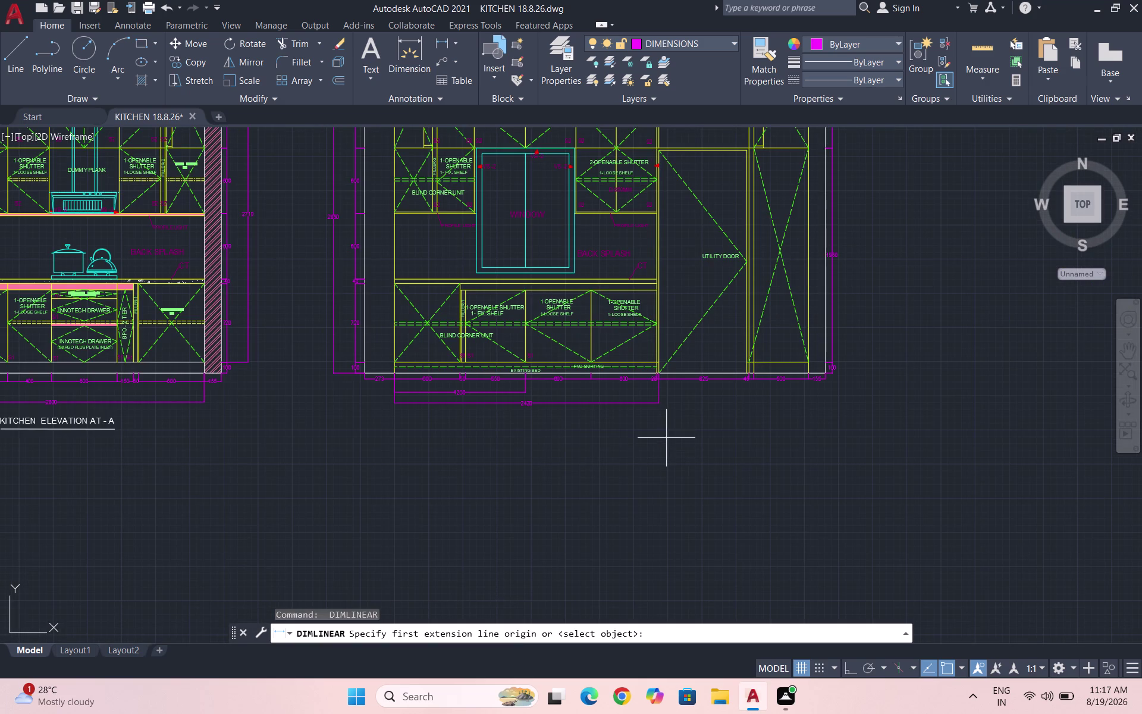